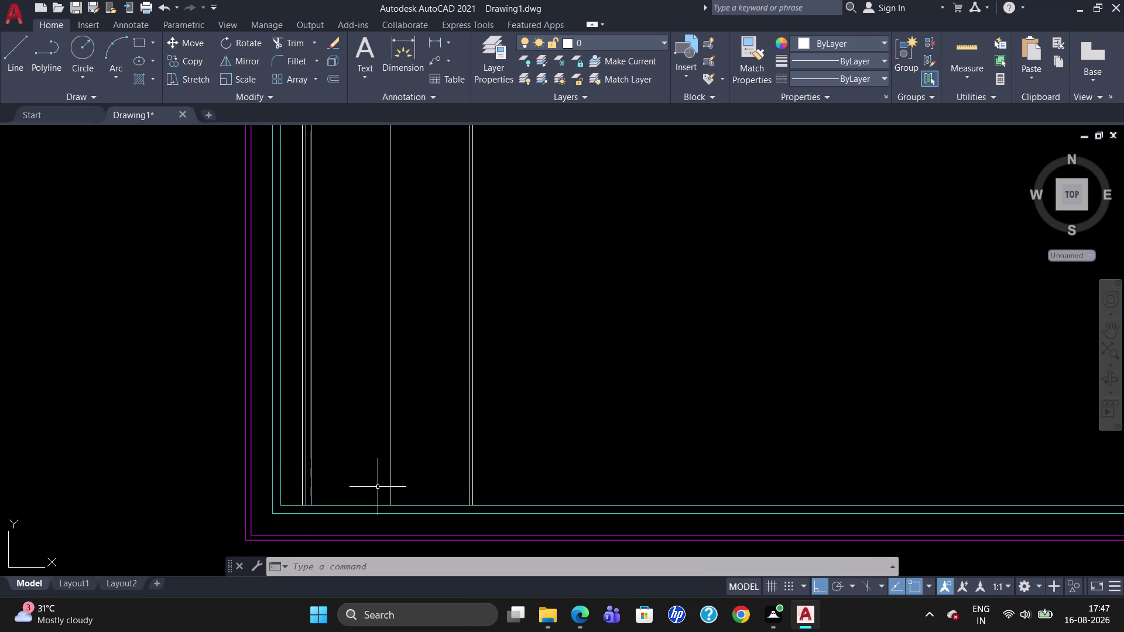
Draw a shallow chevron from the strip's left bottom, peaking at the centre line, to the right bottom.
key(l)
key(Return)
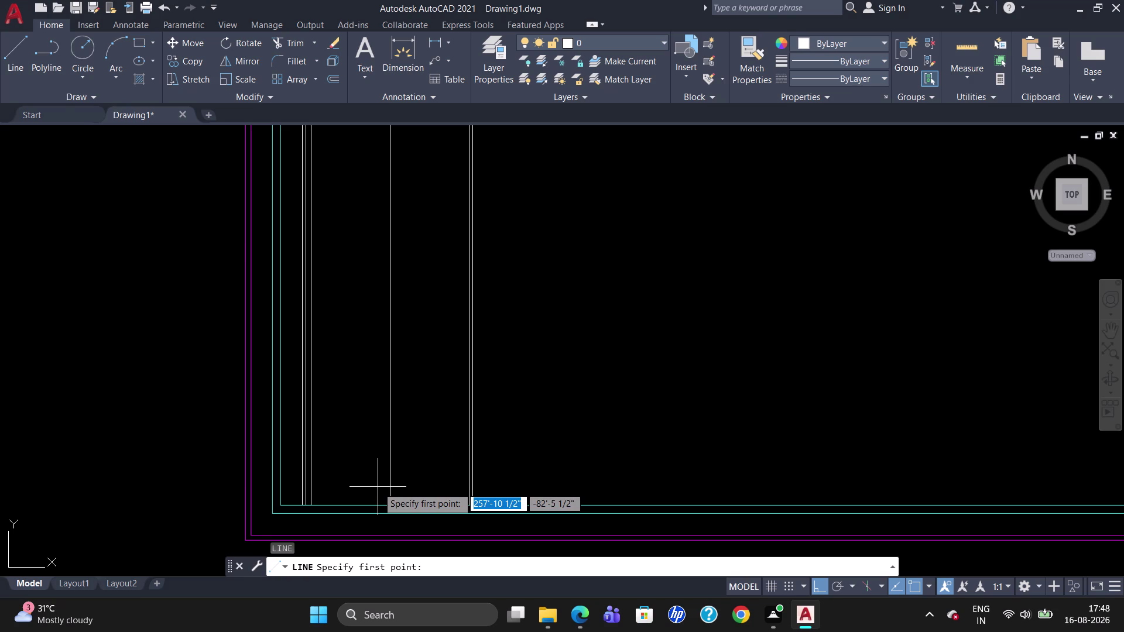
click(311, 505)
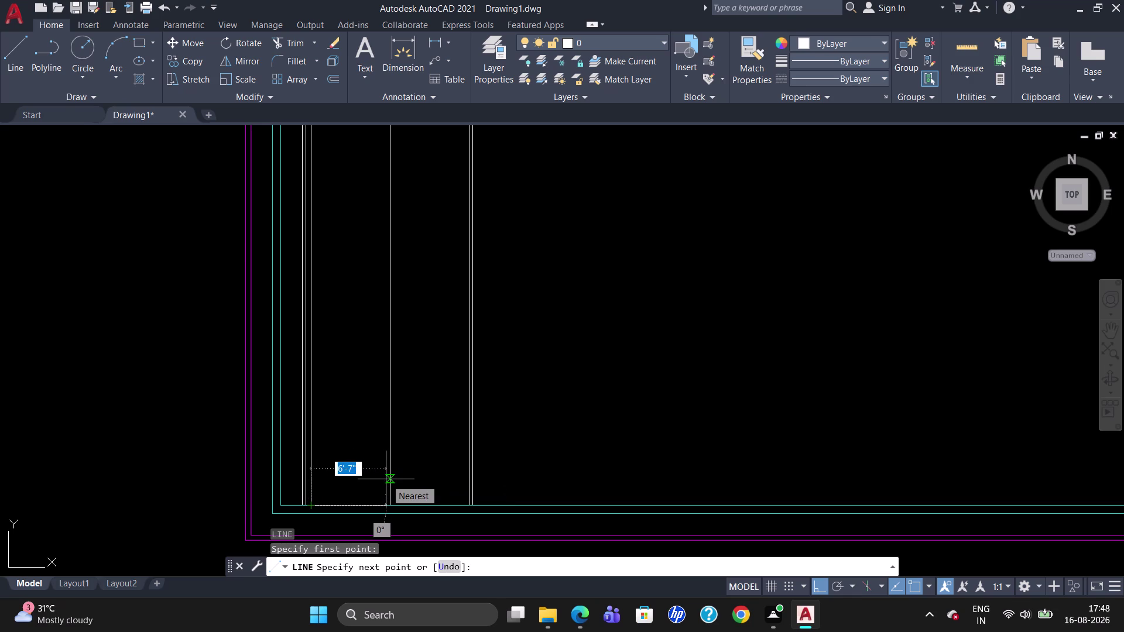
click(386, 481)
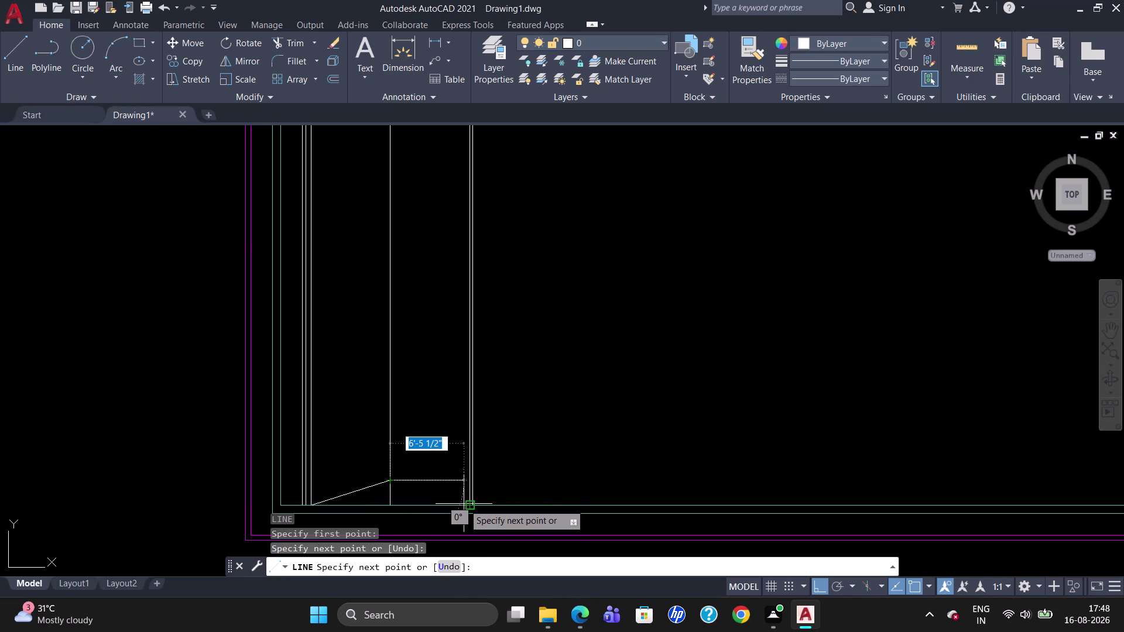
click(463, 504)
key(Escape)
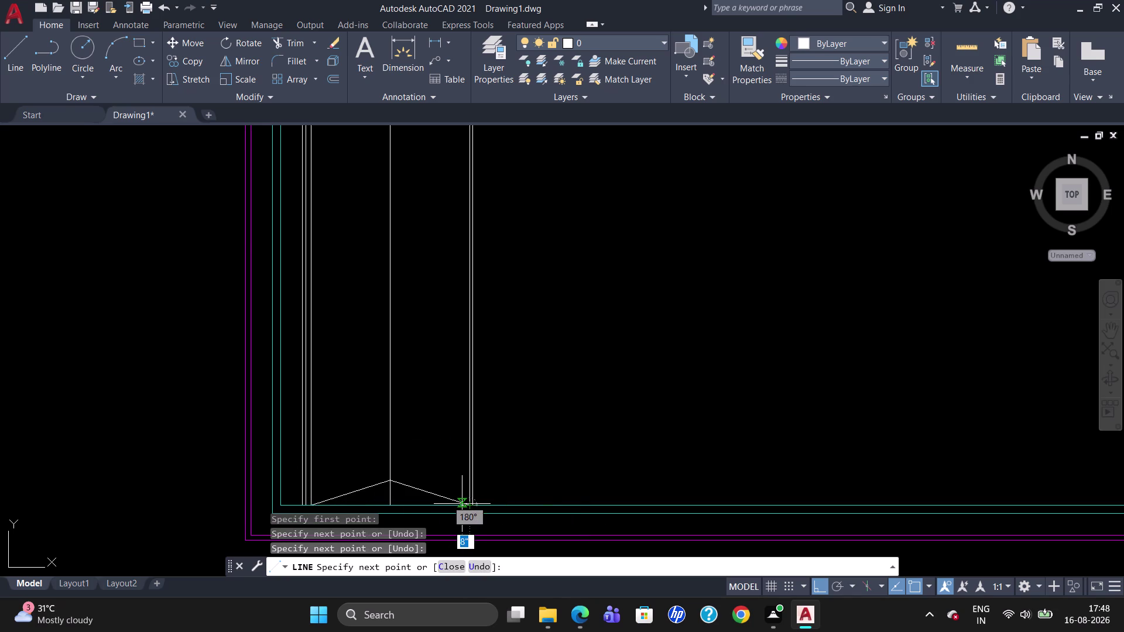
Select both chevron lines and group them together.
click(367, 490)
click(409, 485)
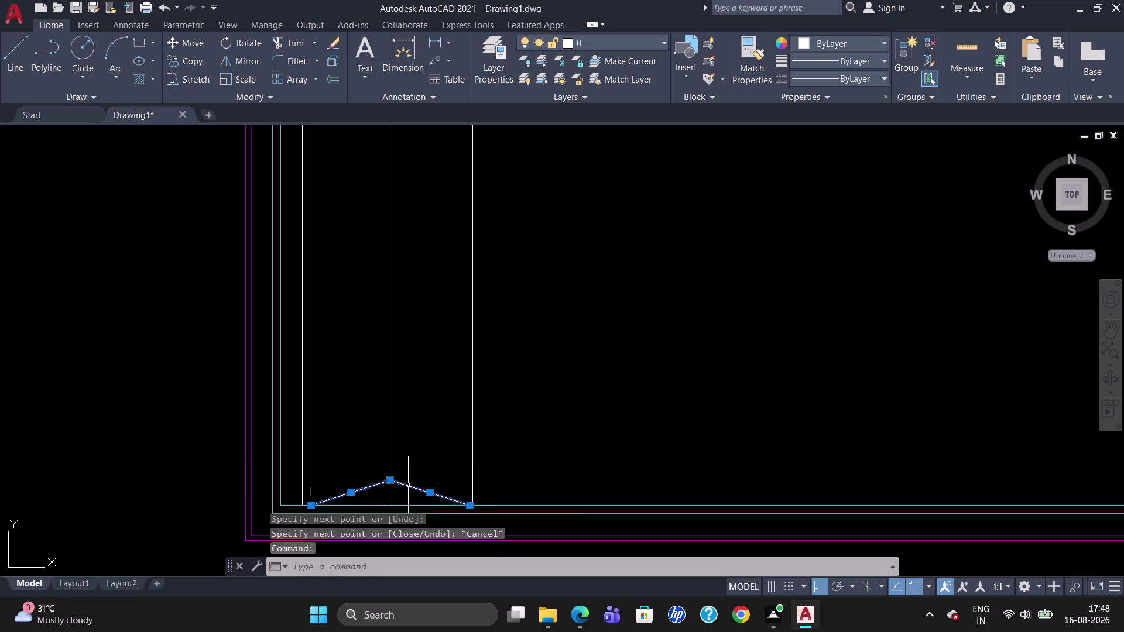
click(910, 70)
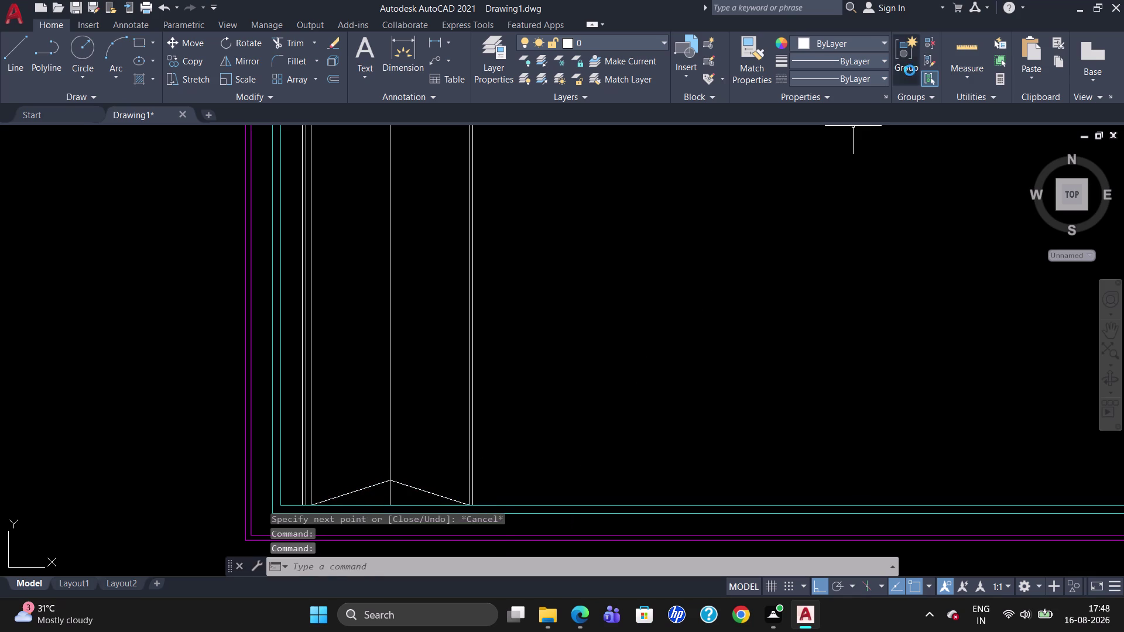
click(360, 488)
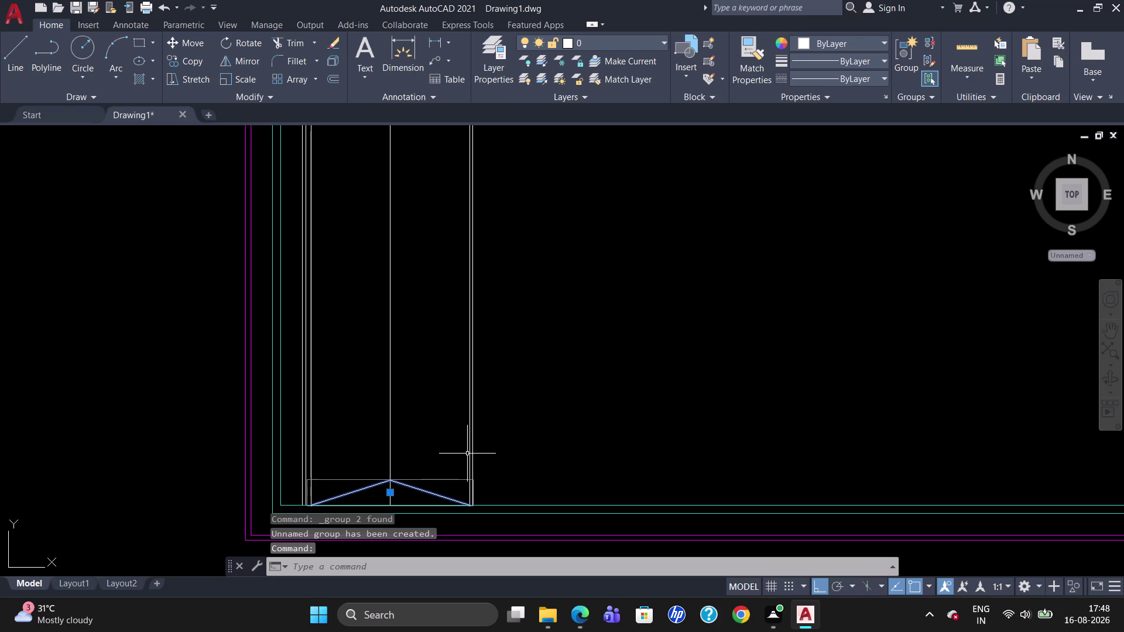
text(CO)
key(Return)
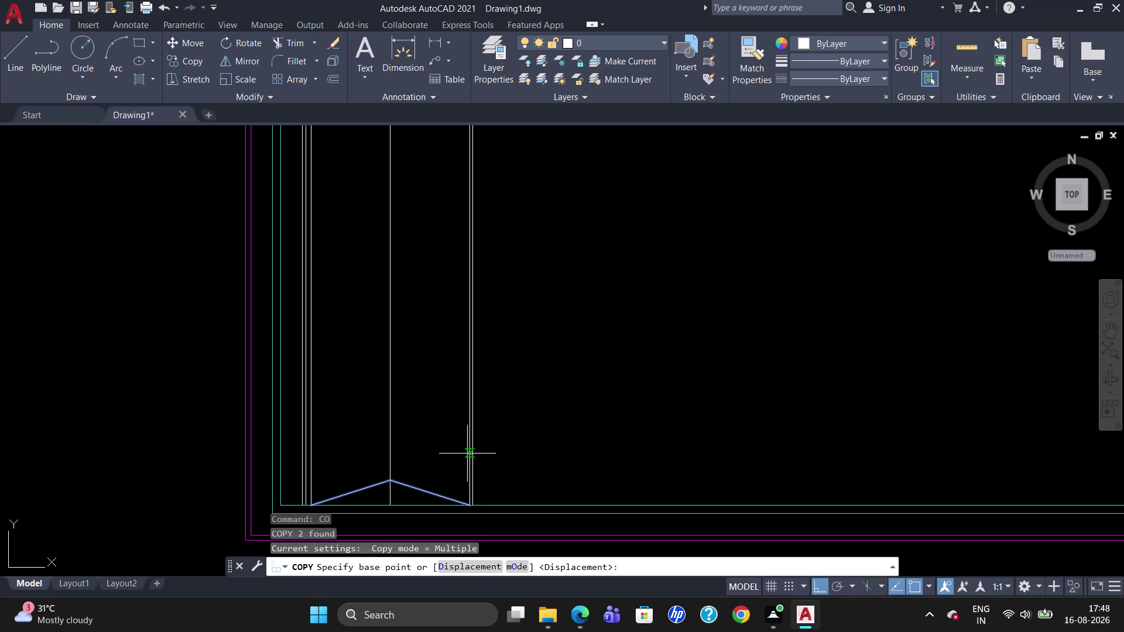
scroll(down, 3)
scroll(up, 3)
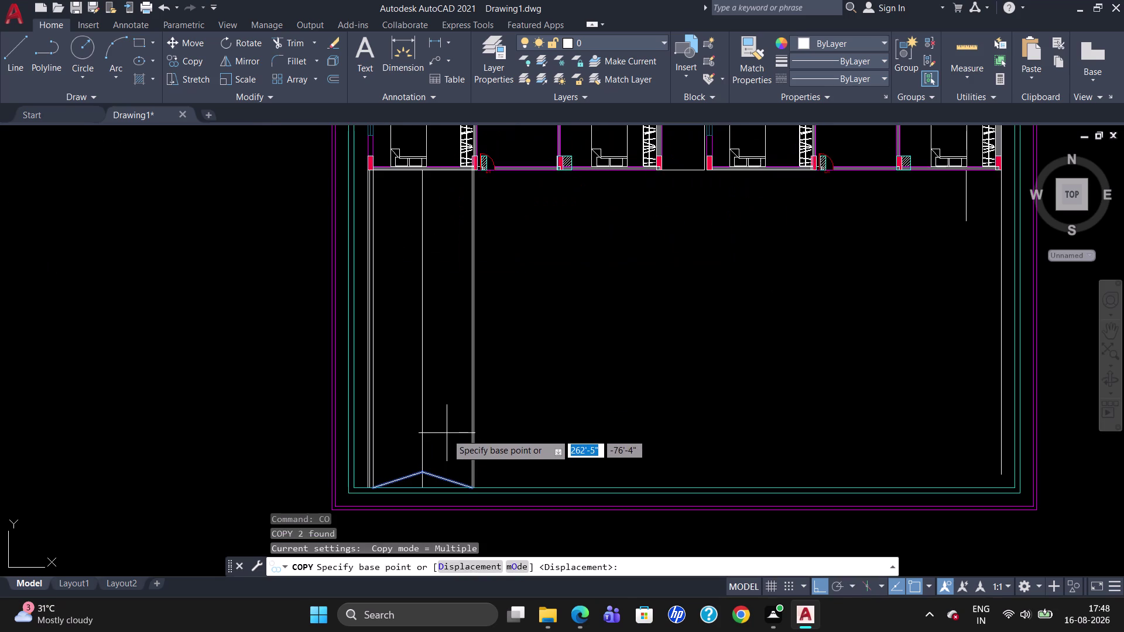
click(424, 472)
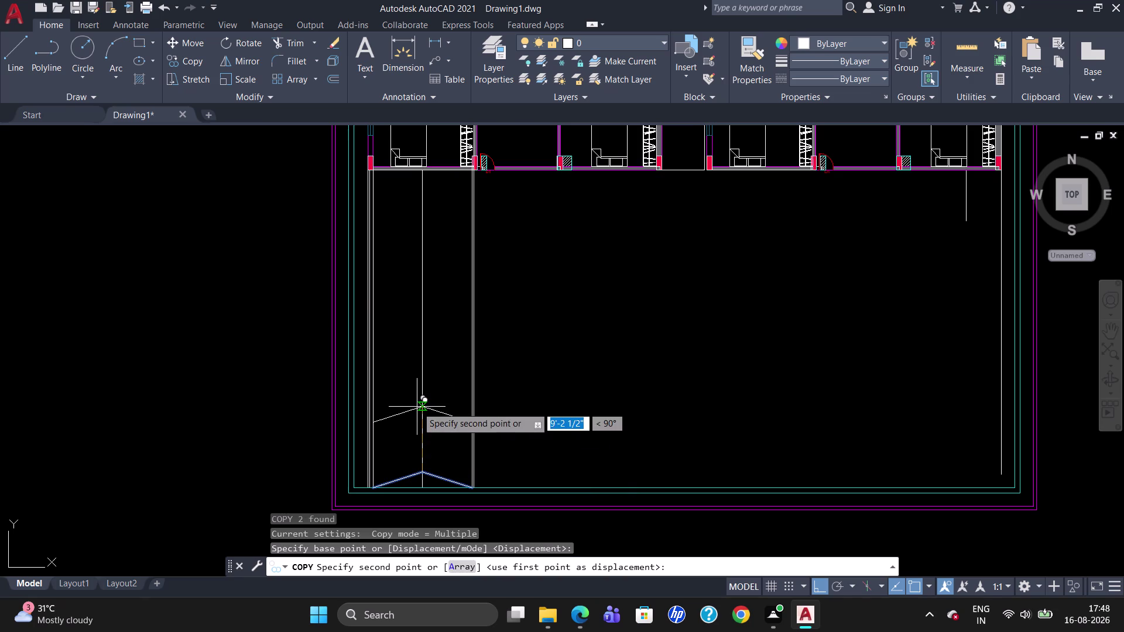
click(455, 572)
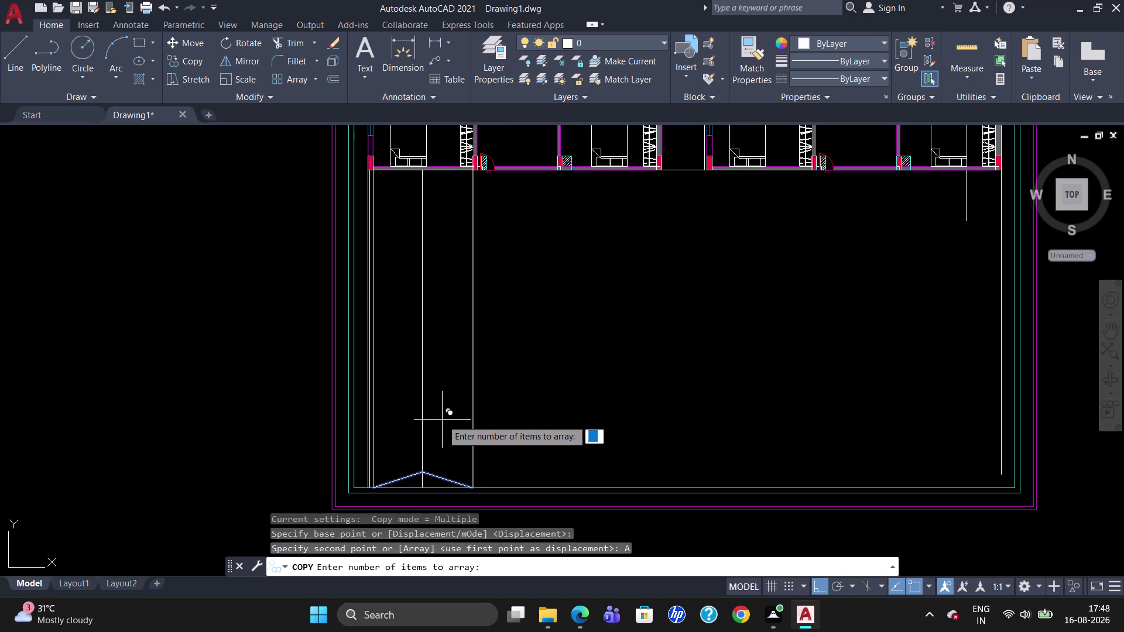
text(20)
key(Return)
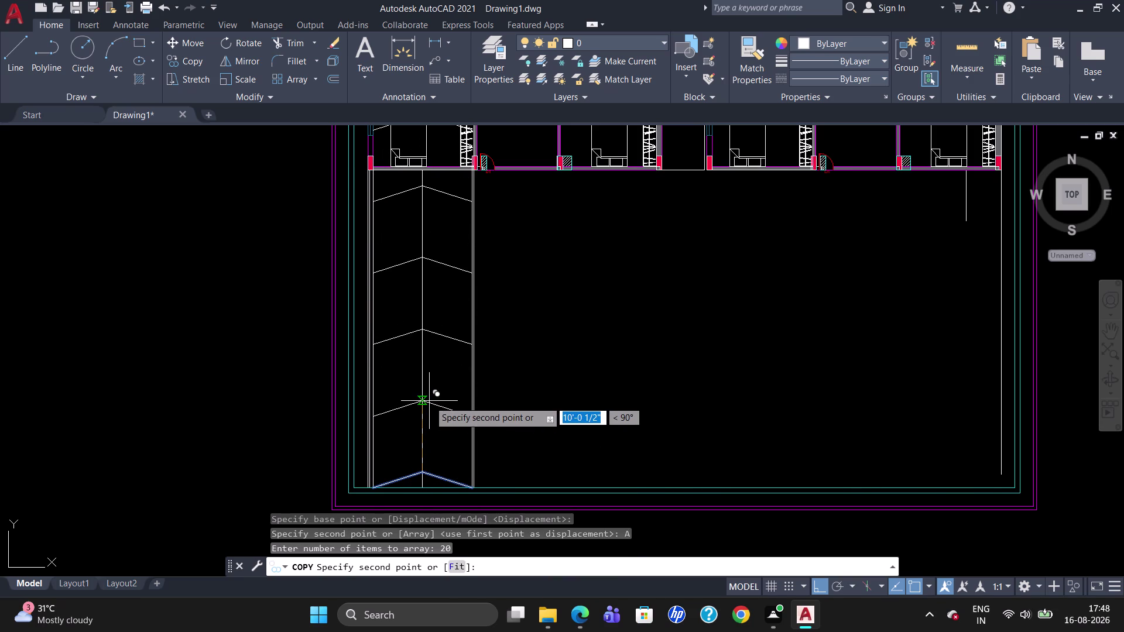
key(1)
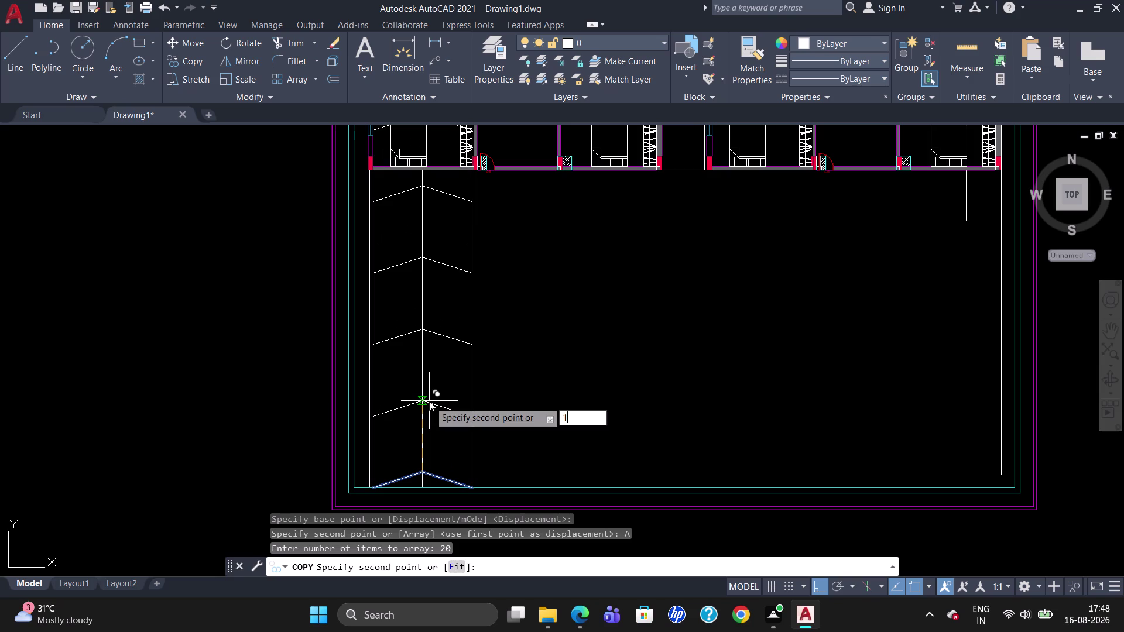
key(apostrophe)
key(shift+less)
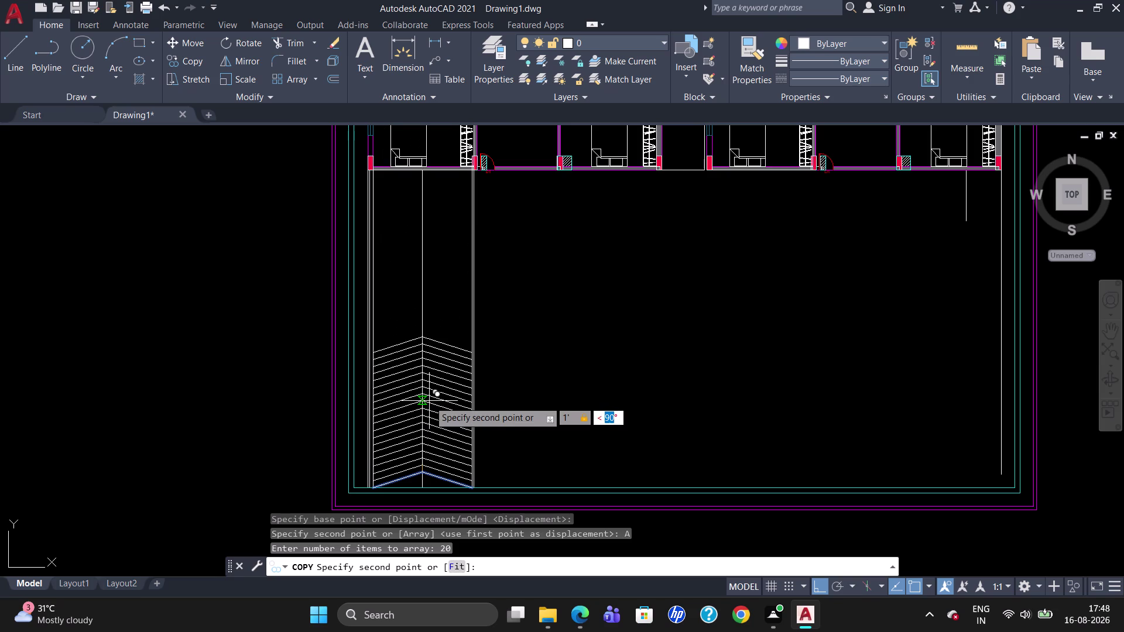
text(90)
key(Return)
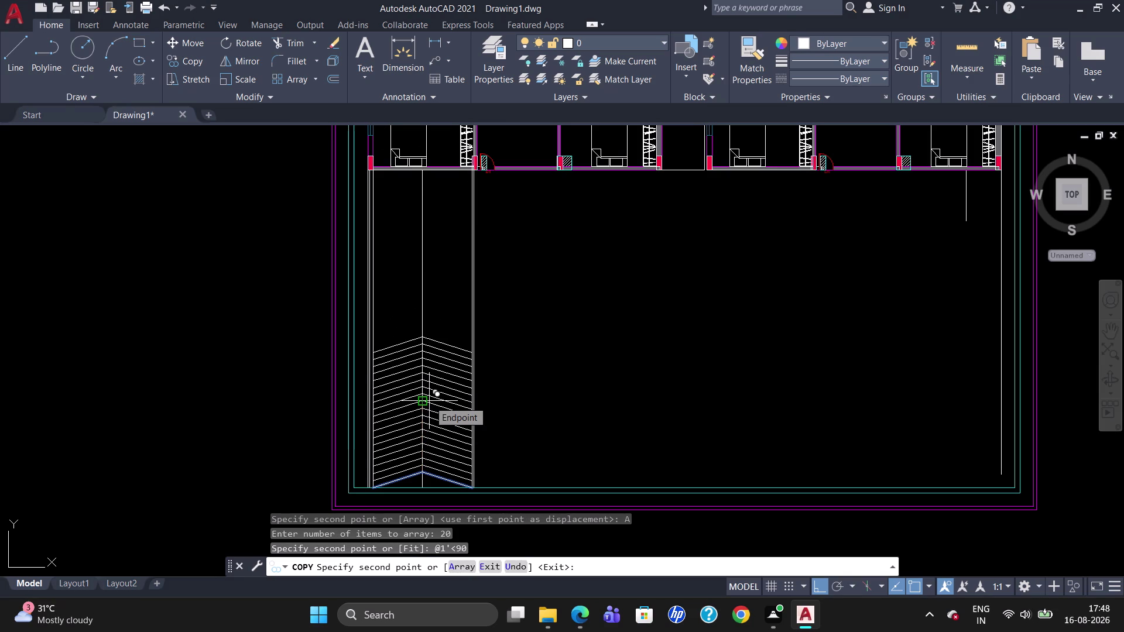
key(Escape)
scroll(up, 3)
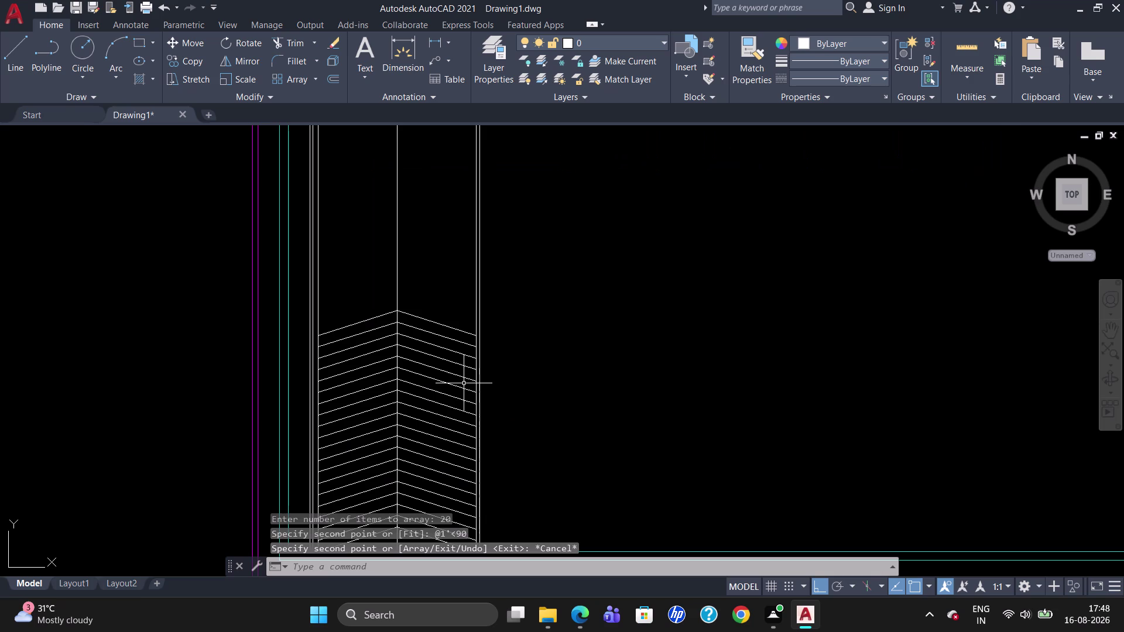
scroll(down, 3)
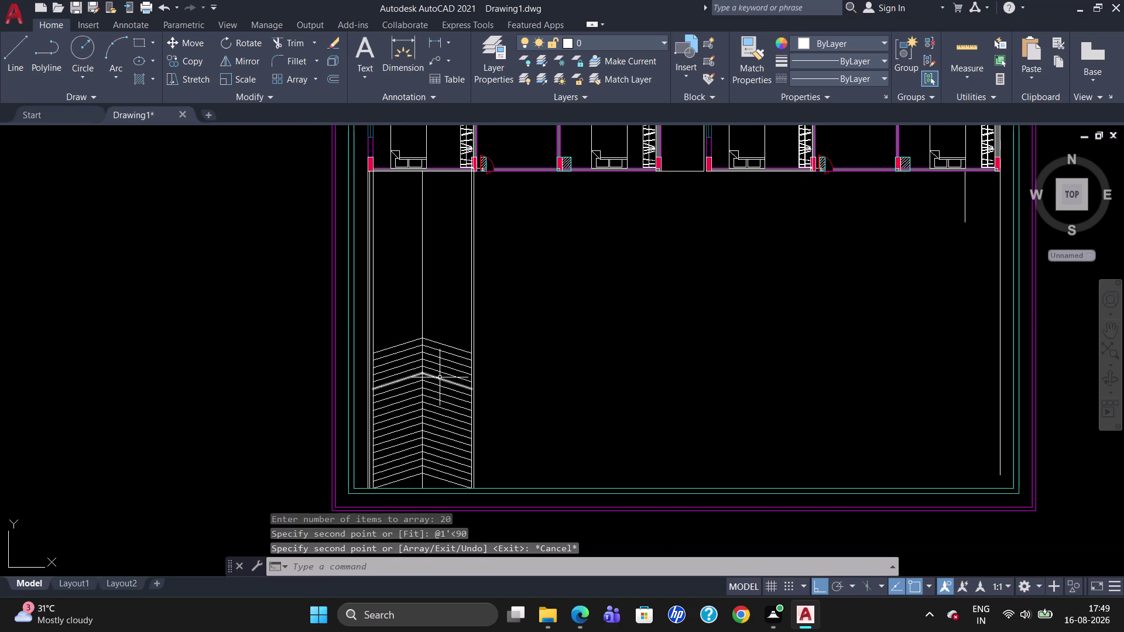
key(u)
key(Return)
key(u)
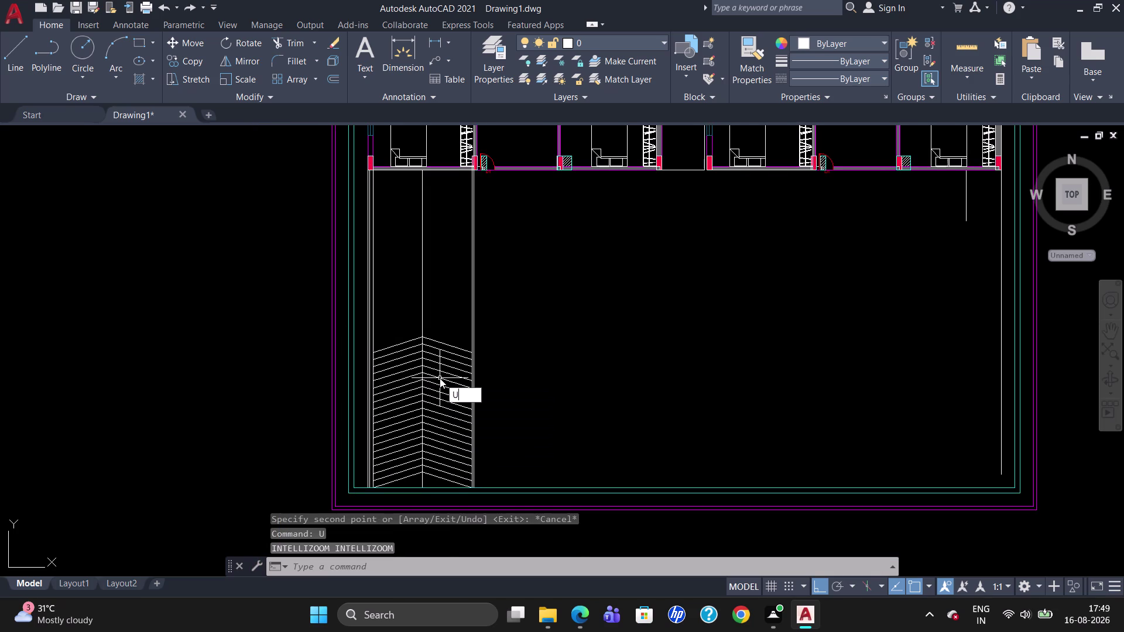
key(Return)
click(381, 482)
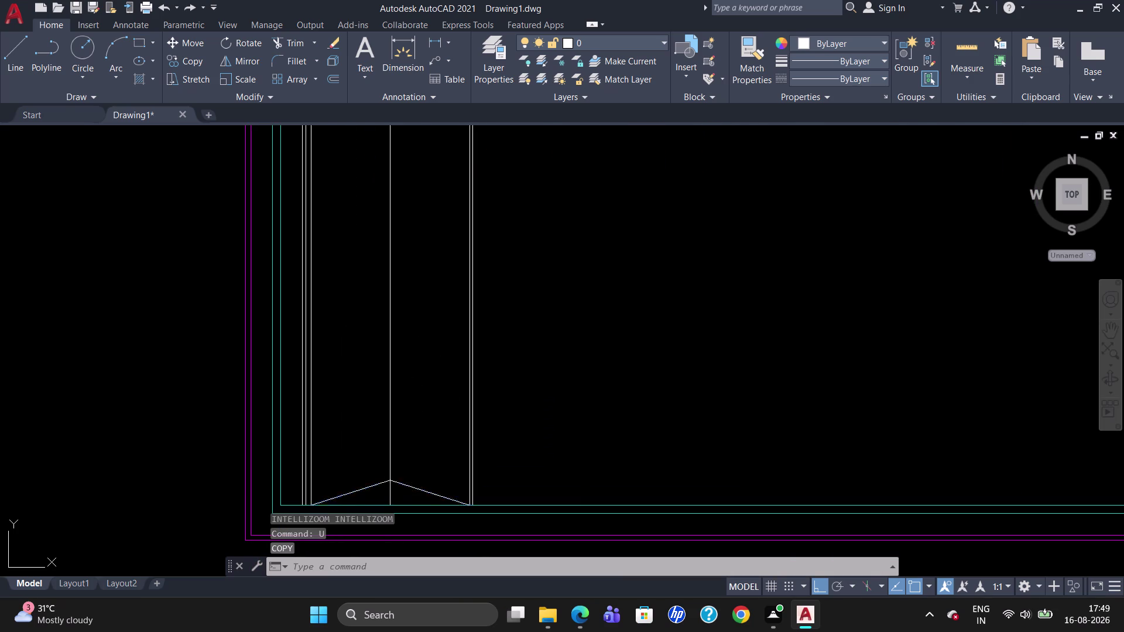
text(CO)
key(Return)
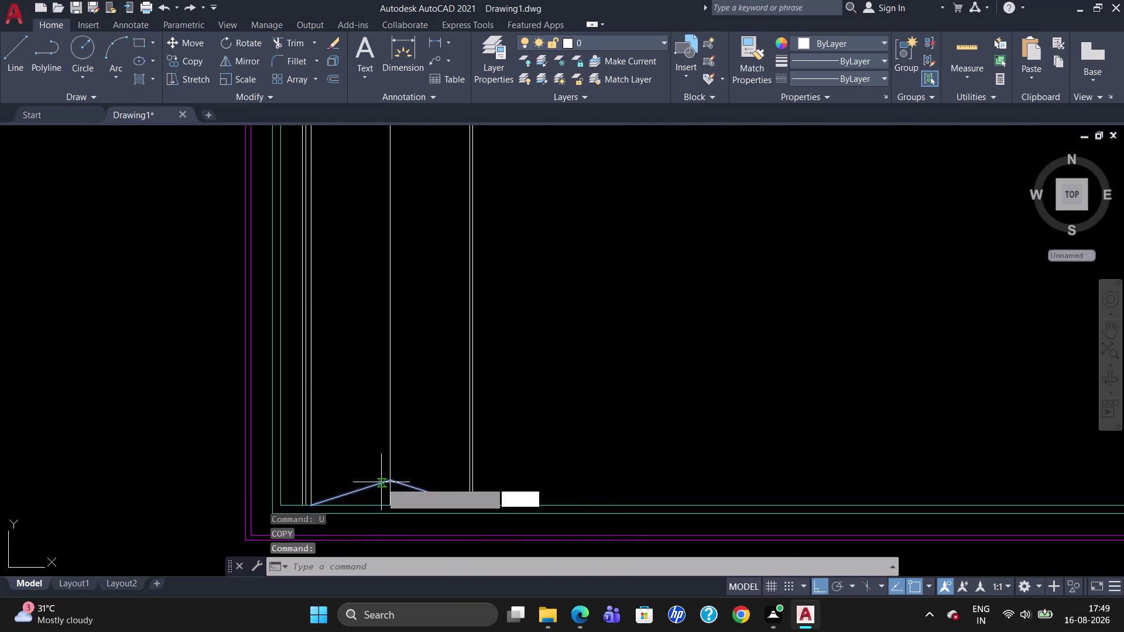
click(394, 480)
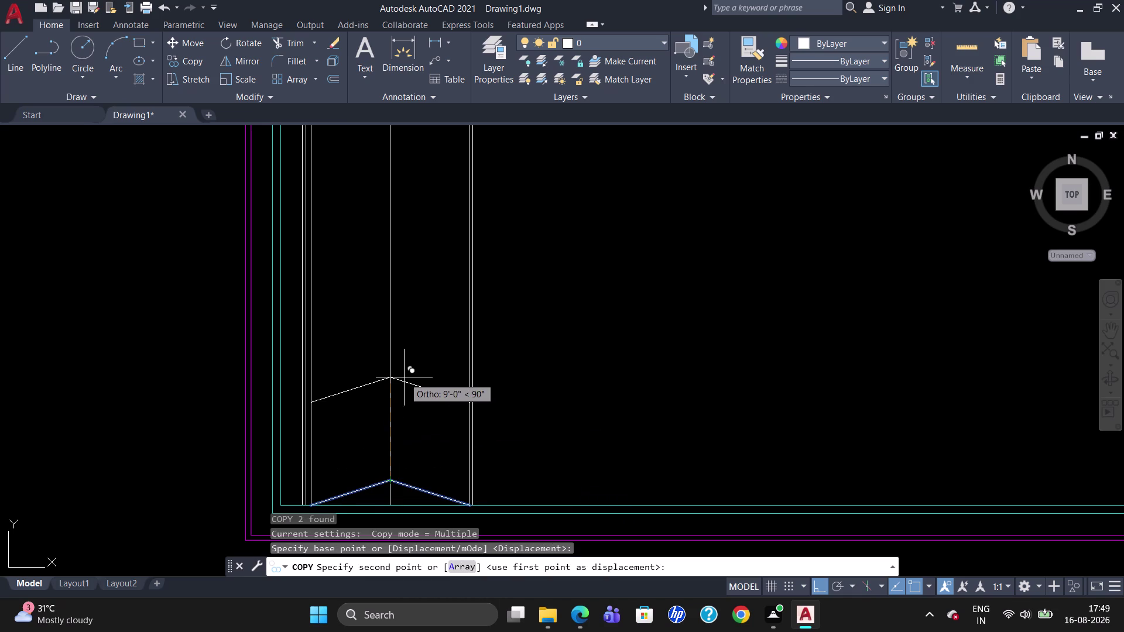
text(30)
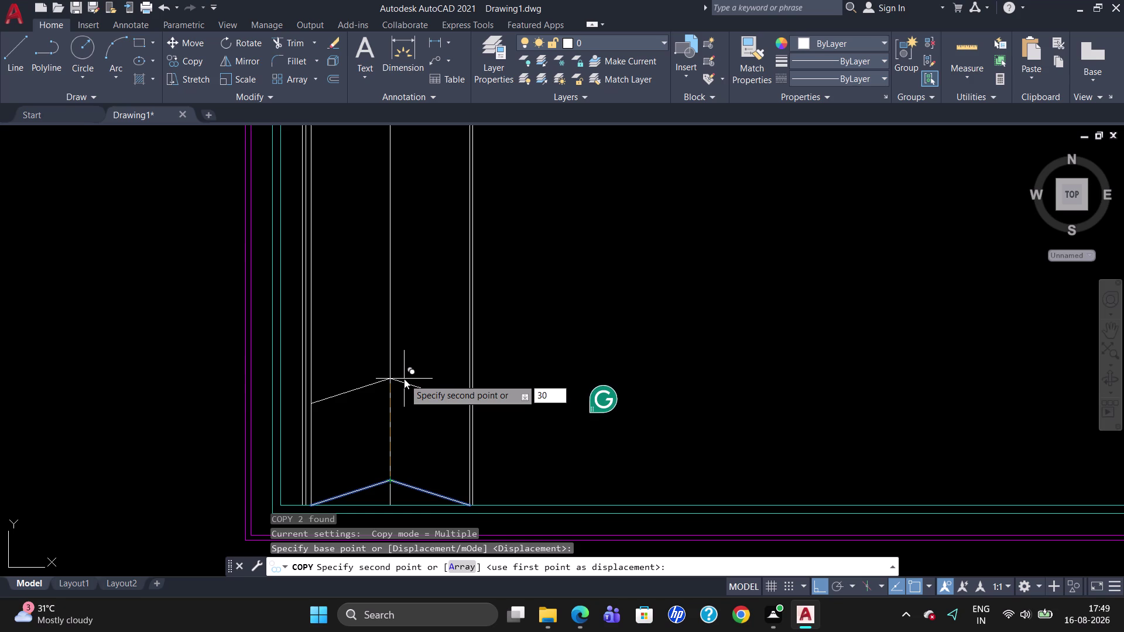
key(Return)
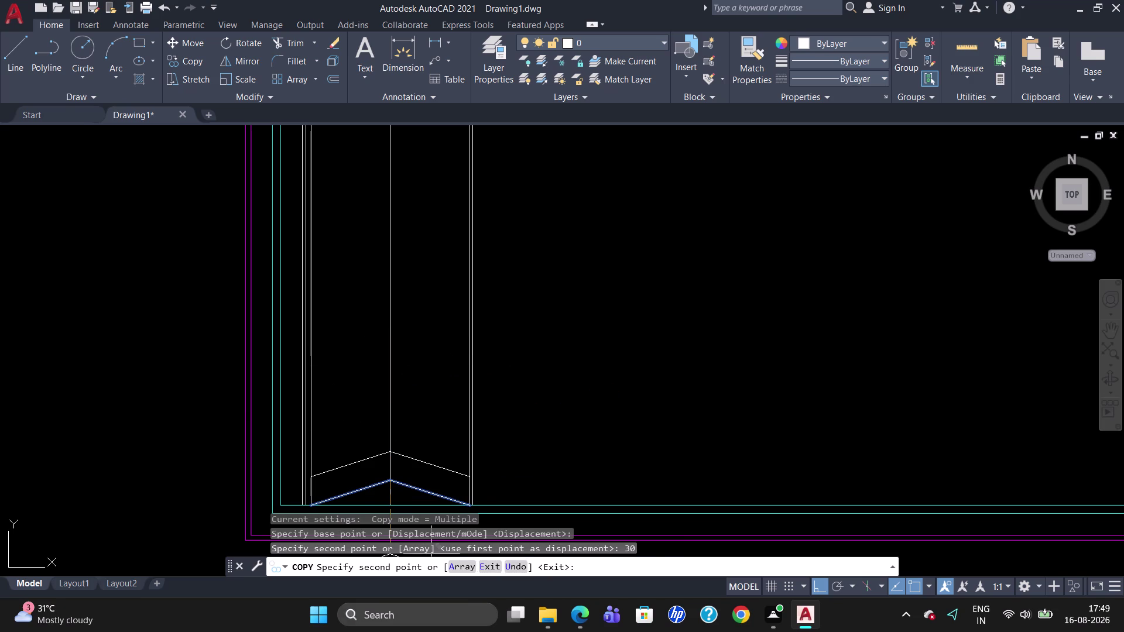
click(456, 572)
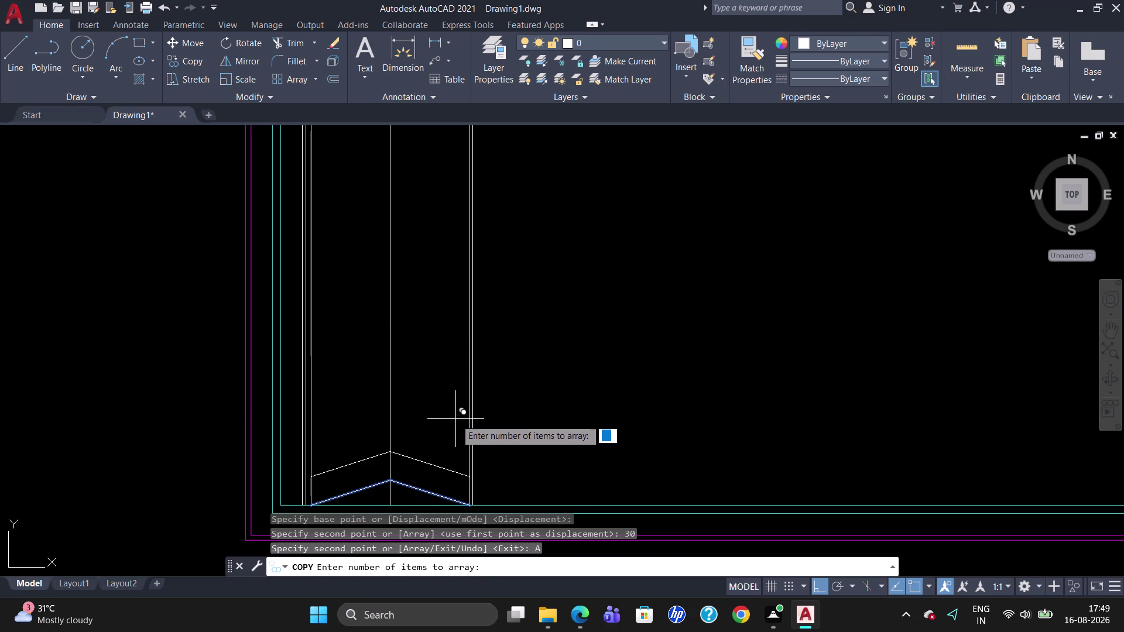
key(2)
key(Escape)
key(Escape)
click(412, 454)
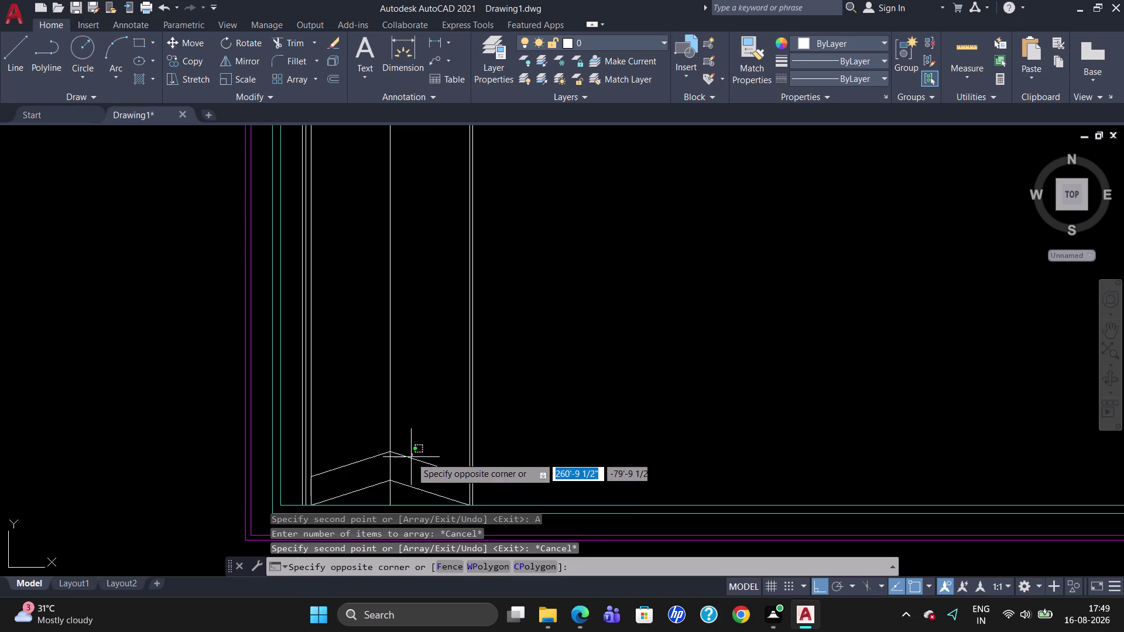
click(409, 459)
key(Delete)
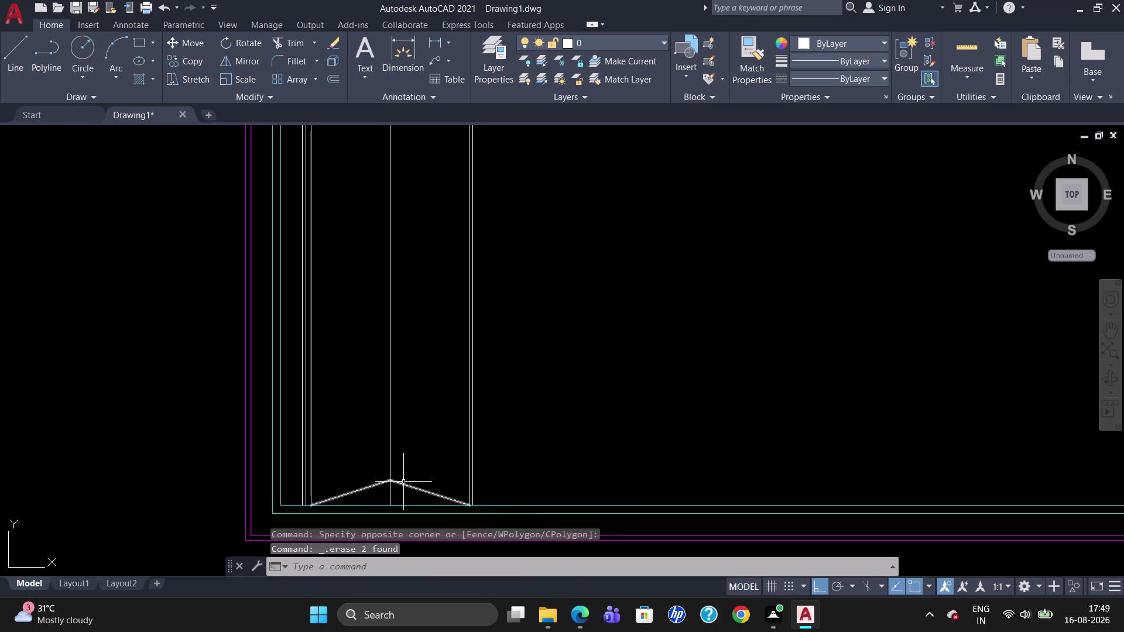
click(404, 481)
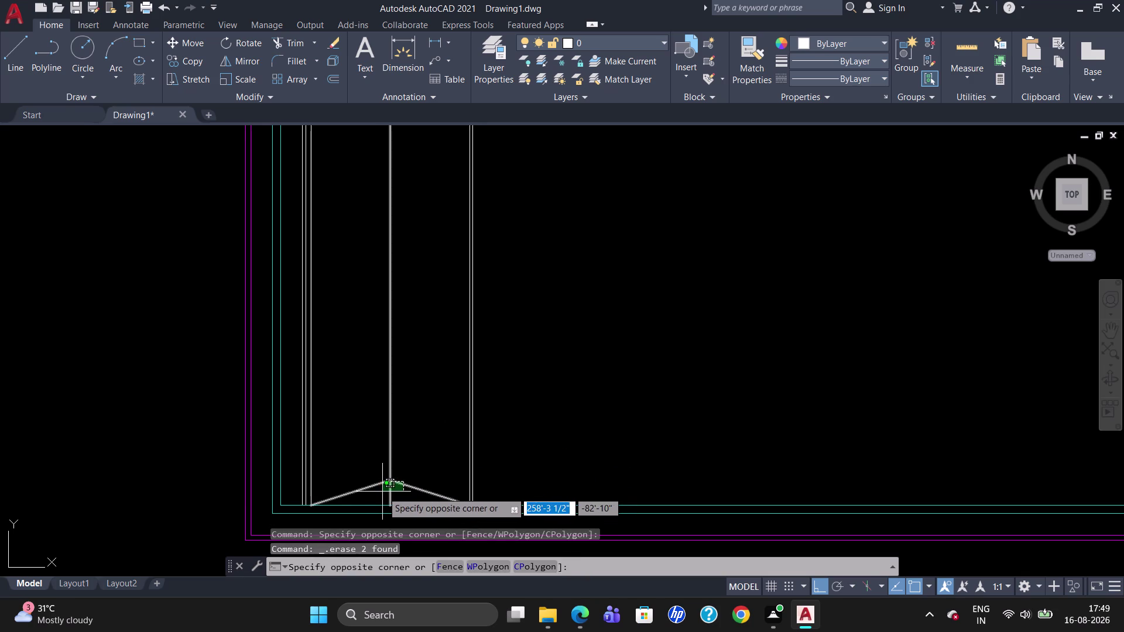
key(Escape)
click(382, 483)
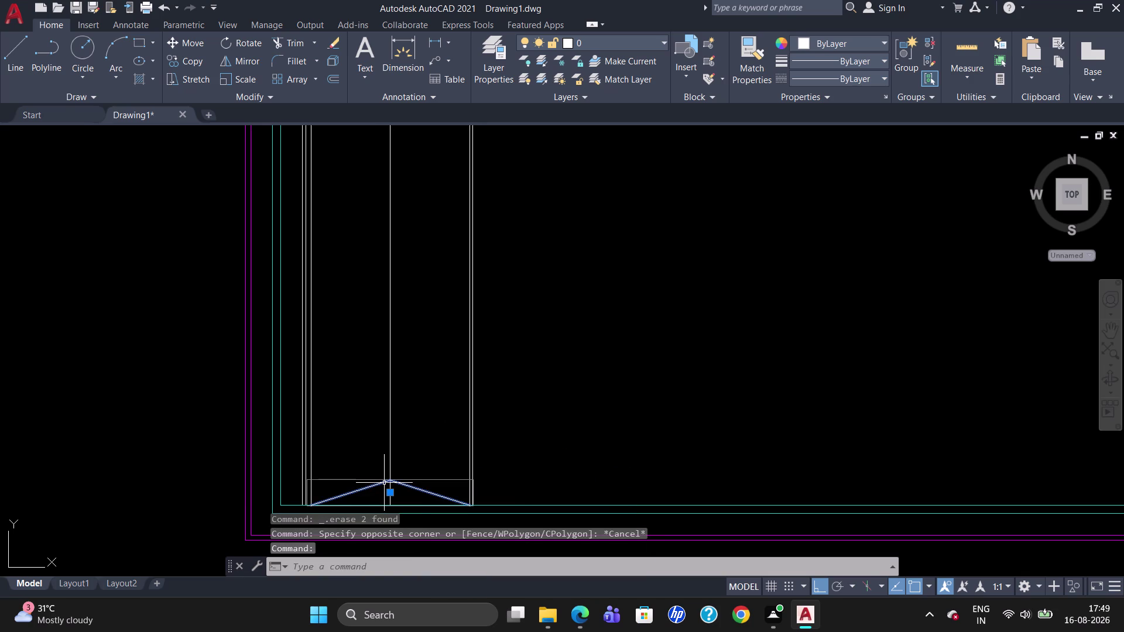
key(c)
key(o)
key(Return)
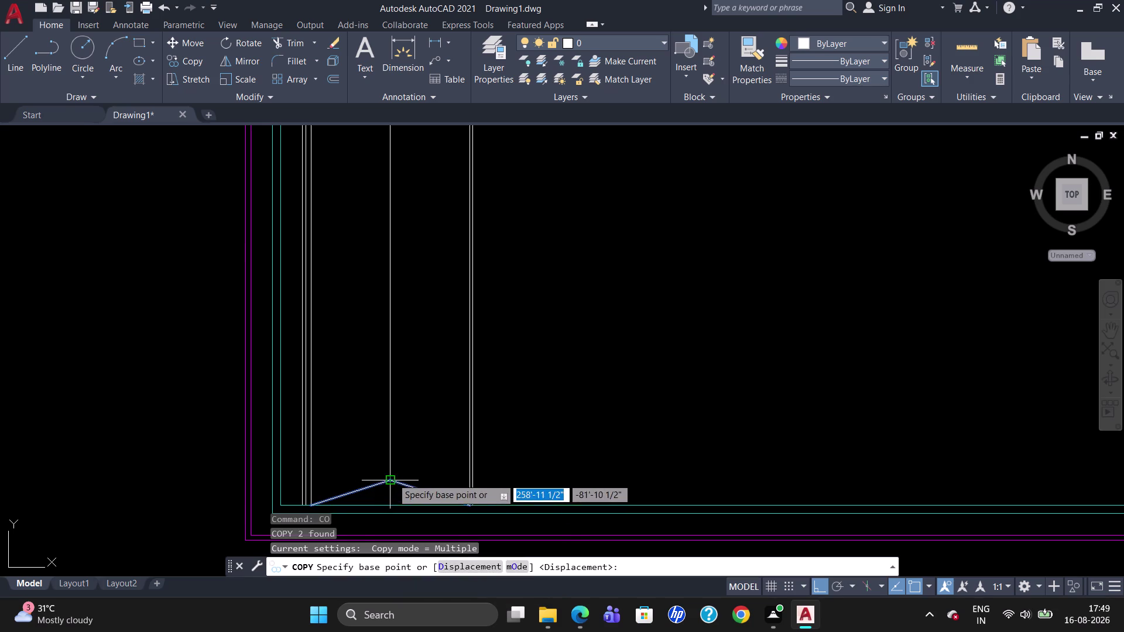
click(392, 479)
click(453, 567)
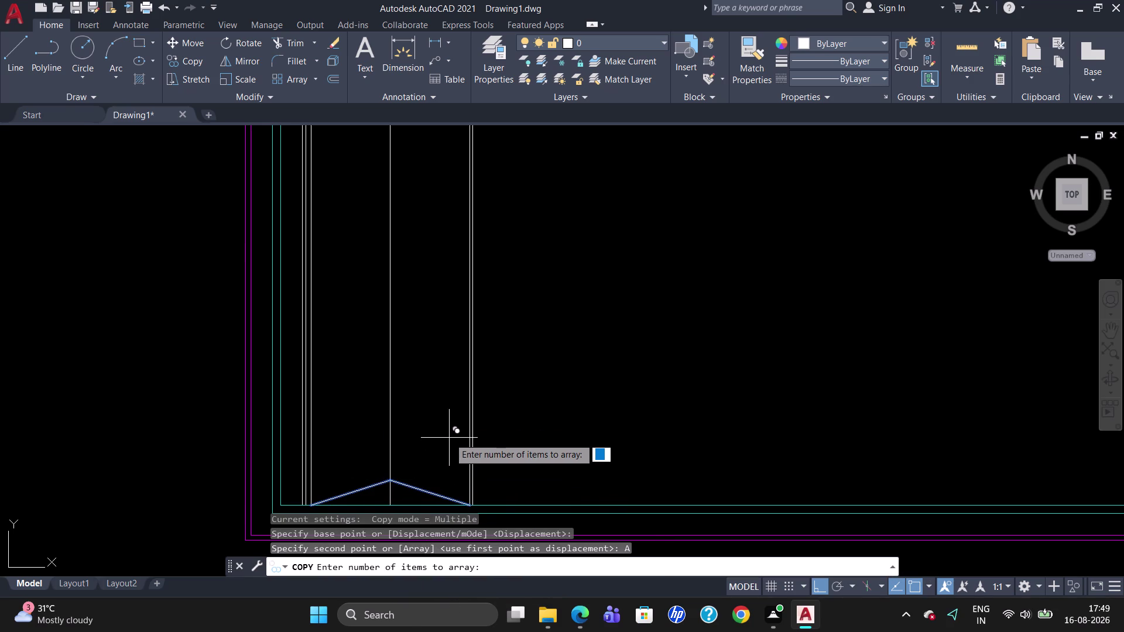
key(3)
key(0)
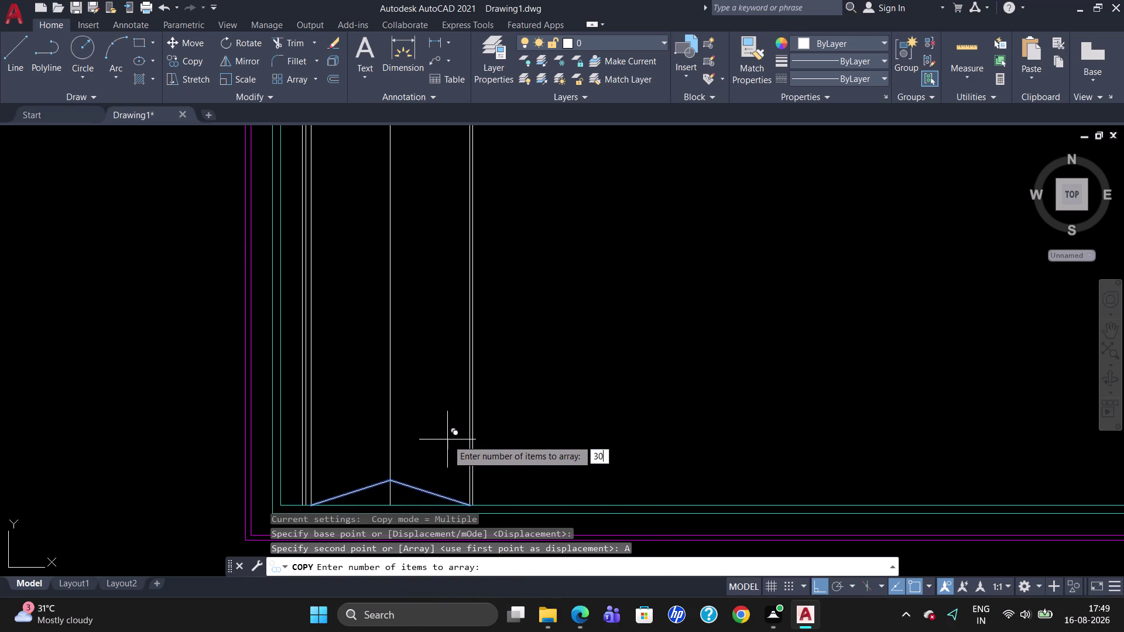
key(Return)
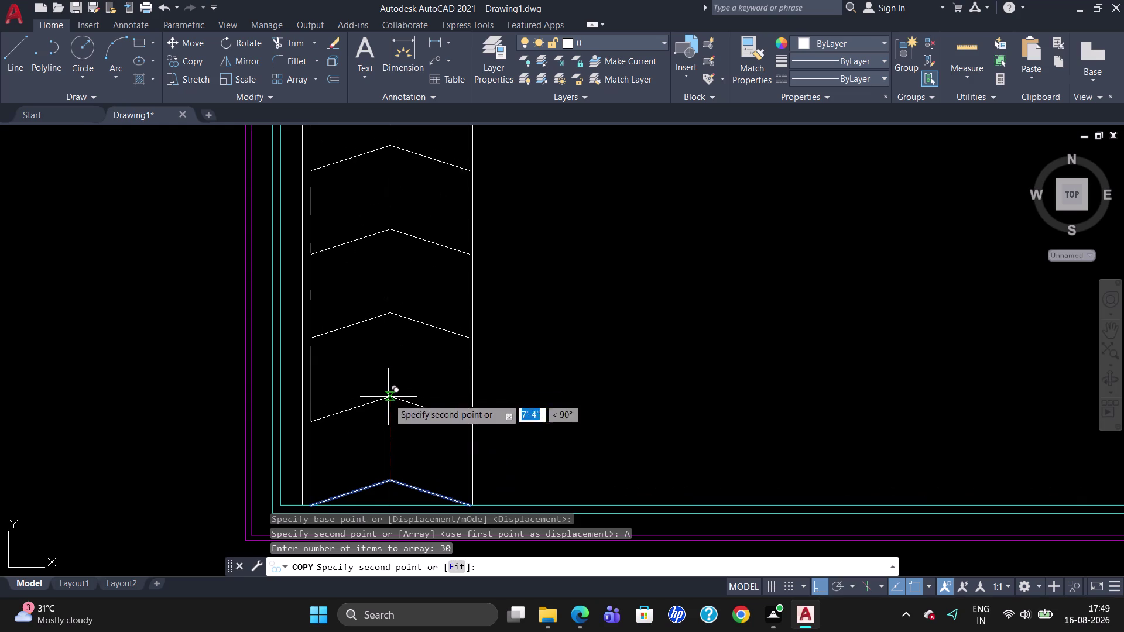
scroll(down, 3)
scroll(down, 3)
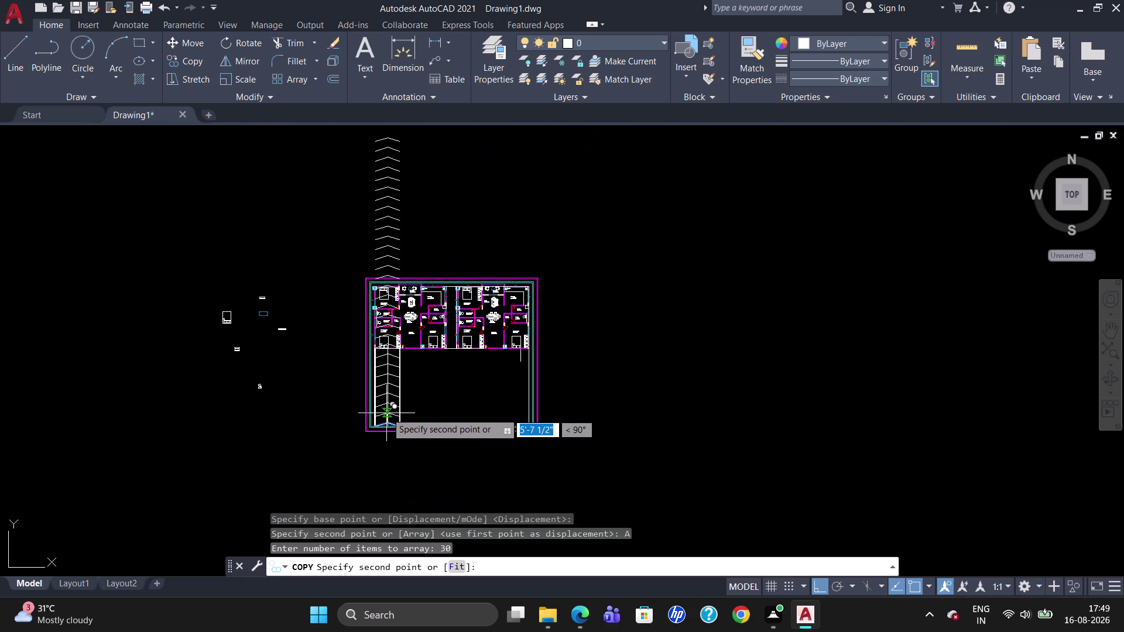
scroll(down, 3)
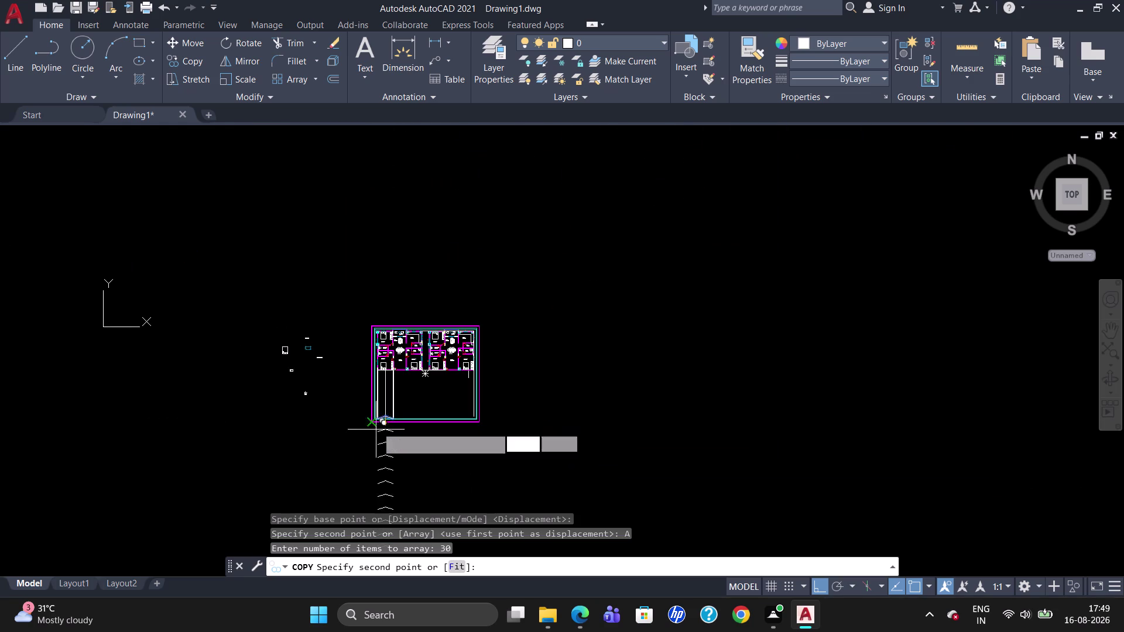
key(2)
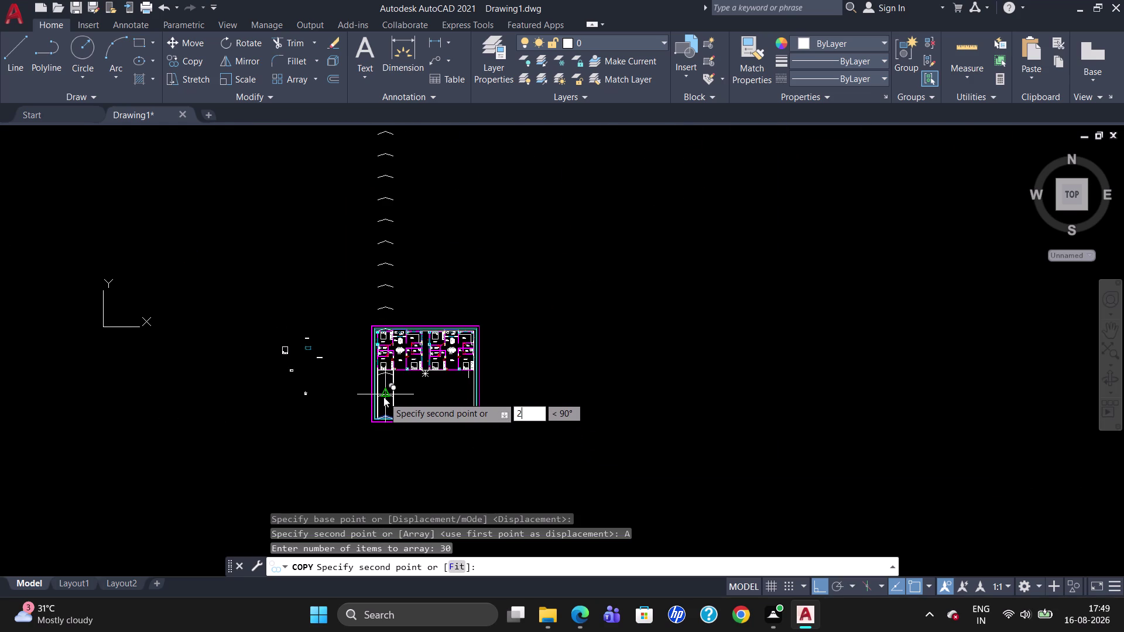
key(apostrophe)
key(shift+less)
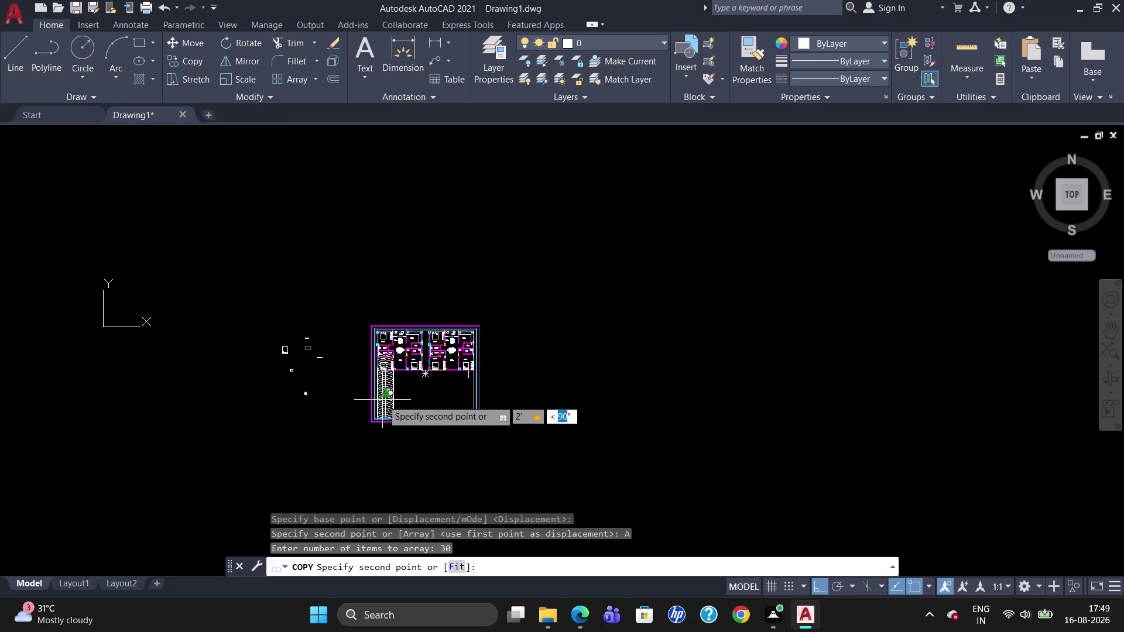
key(9)
key(0)
key(Return)
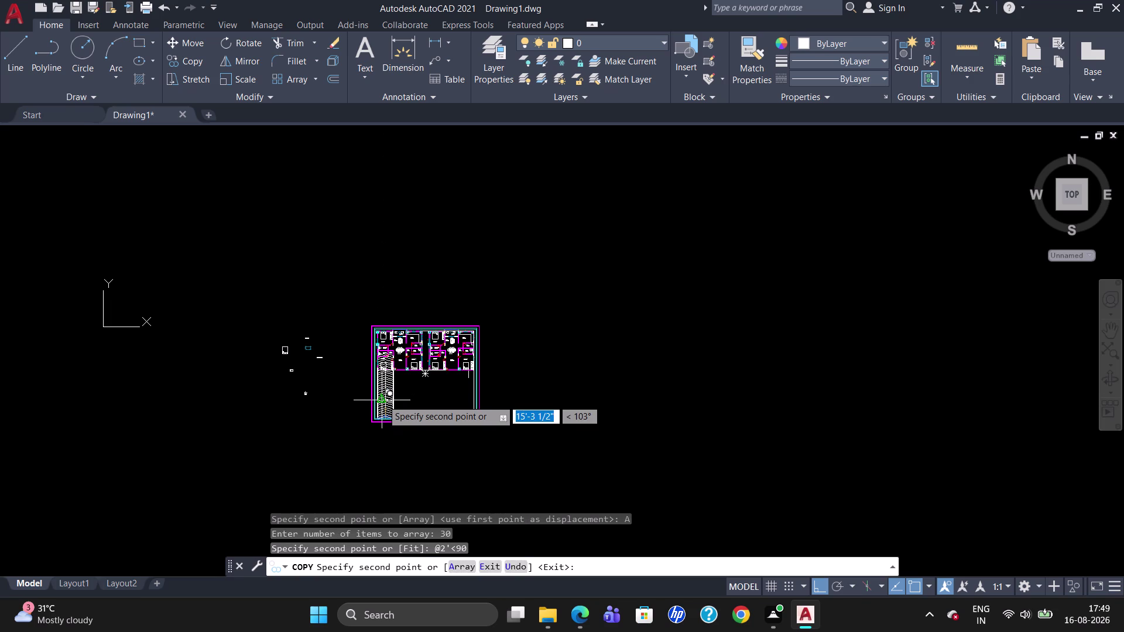
scroll(down, 3)
scroll(up, 3)
scroll(up, 3)
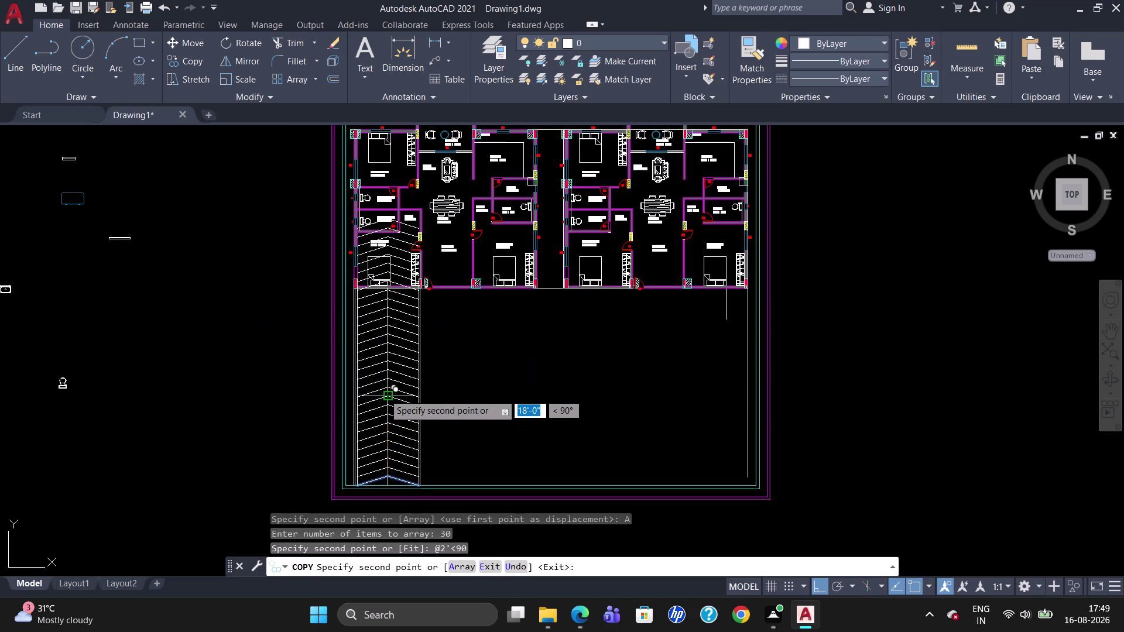
key(Escape)
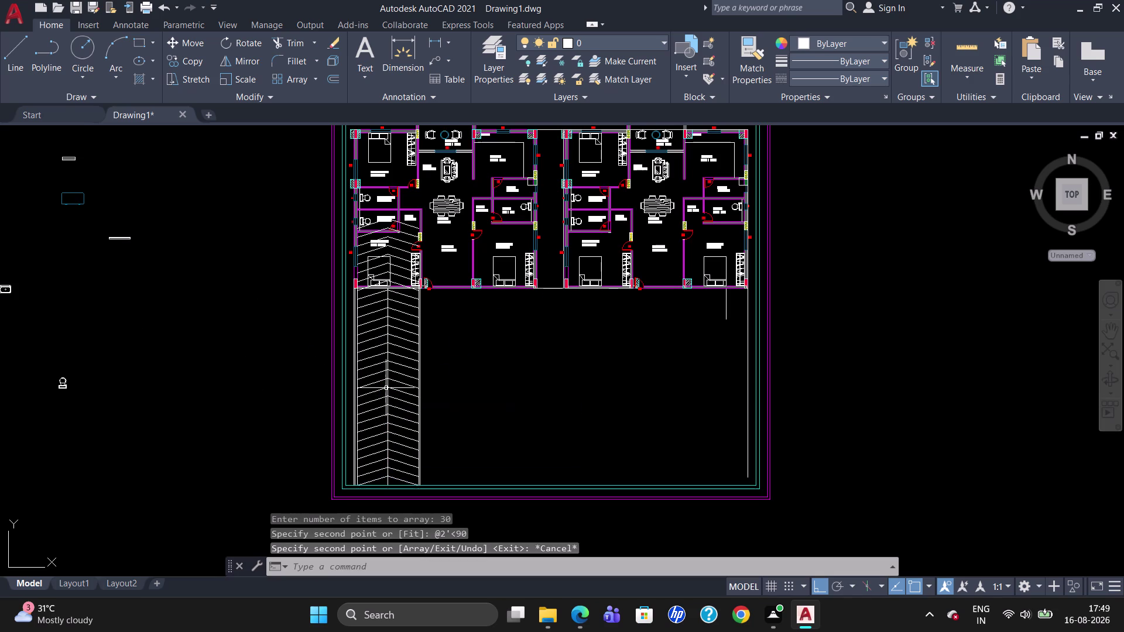
key(u)
key(Return)
key(u)
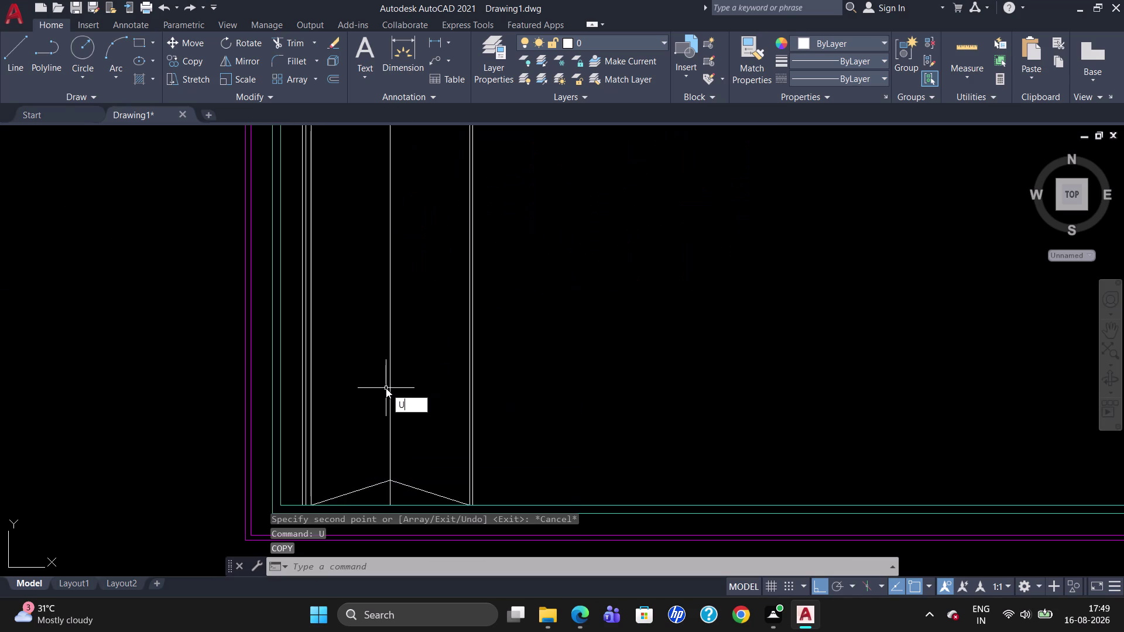
key(Escape)
scroll(down, 3)
Copy the bottom chevron from its tip as an array of 15 items.
scroll(up, 3)
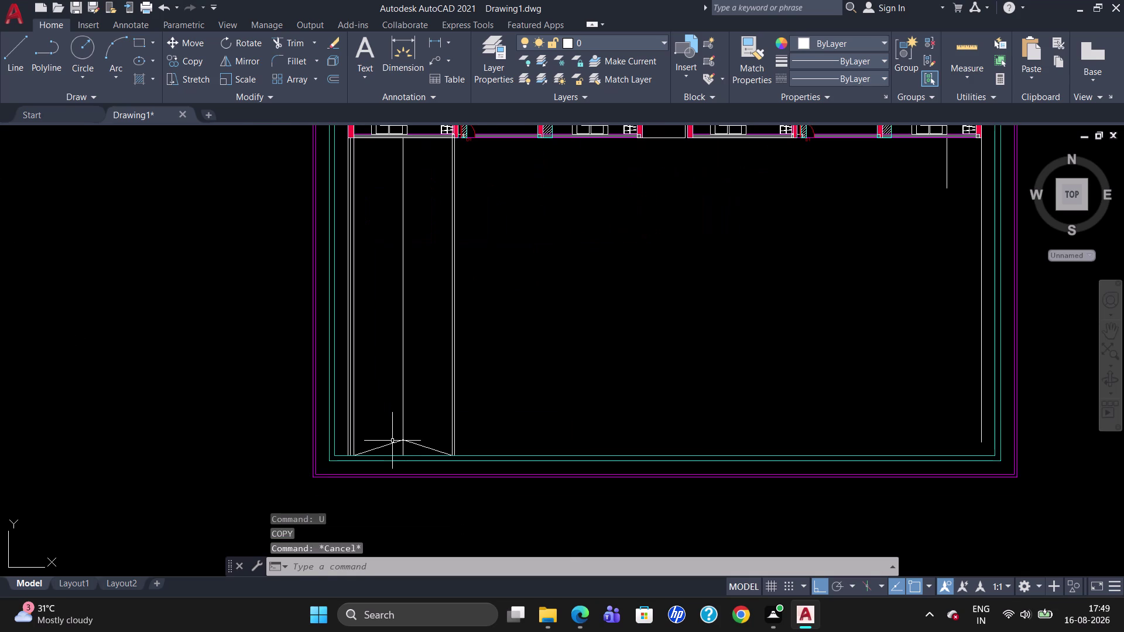
click(392, 442)
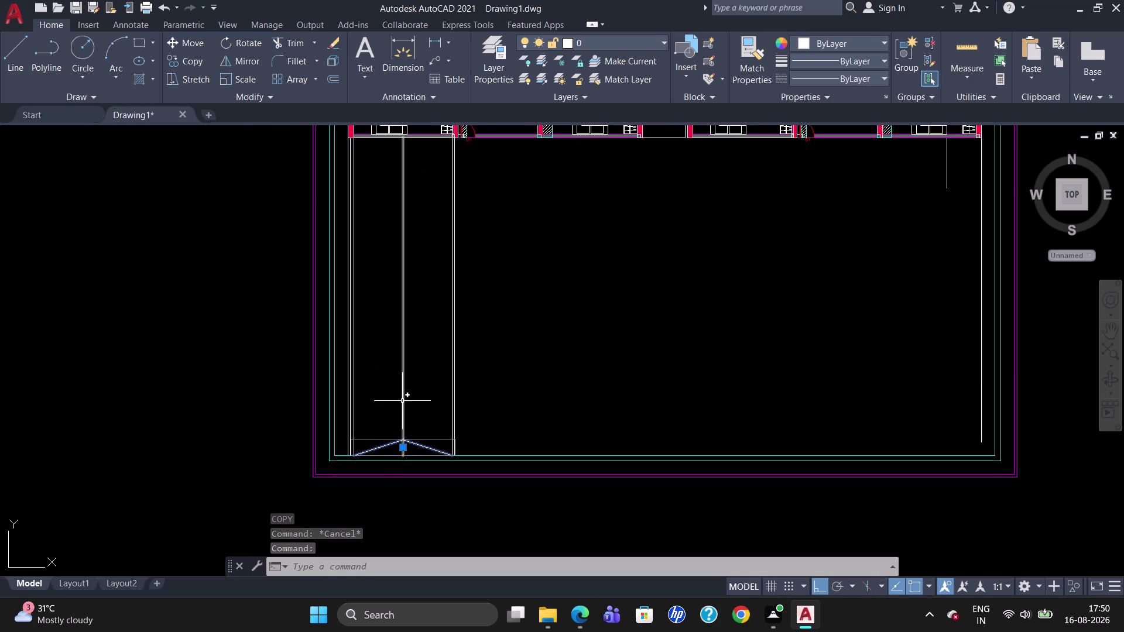
text(CO)
key(Return)
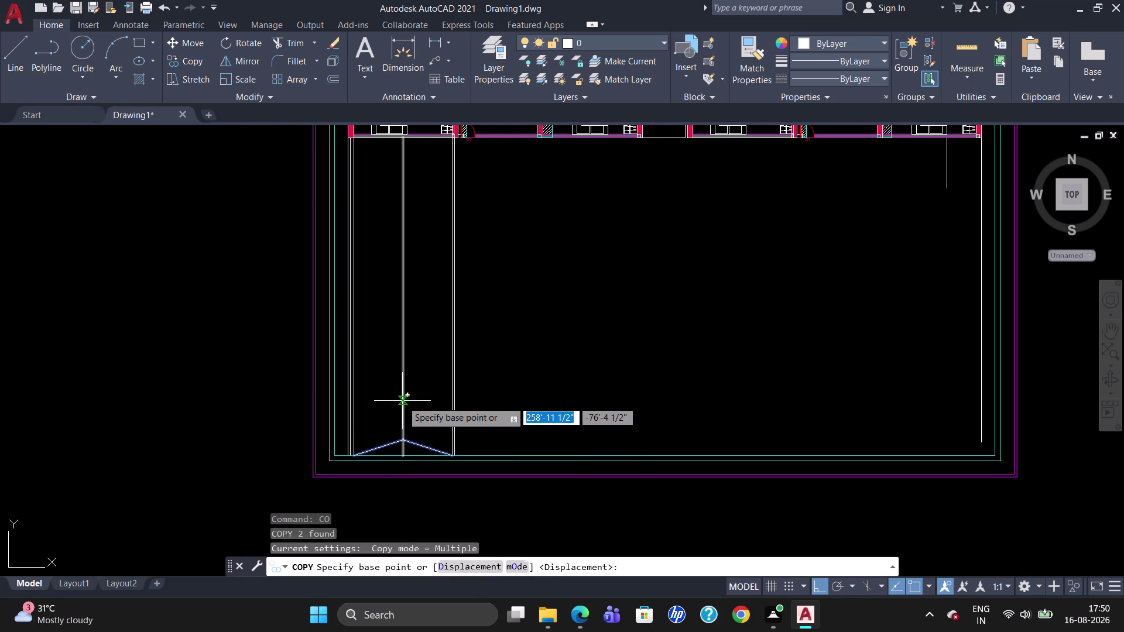
click(403, 438)
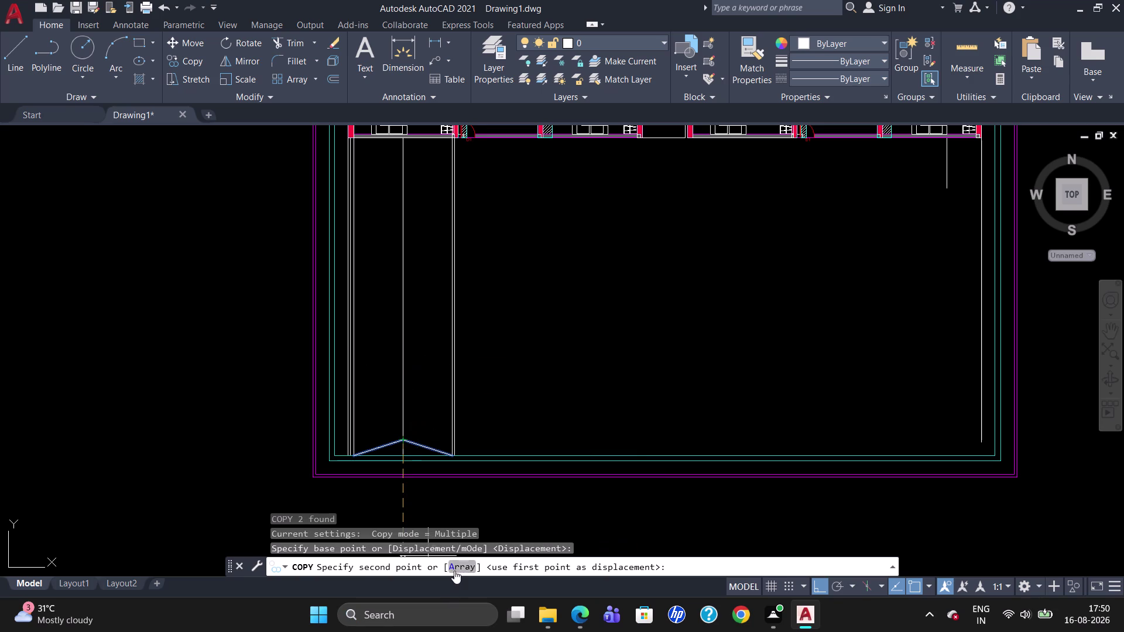
click(455, 570)
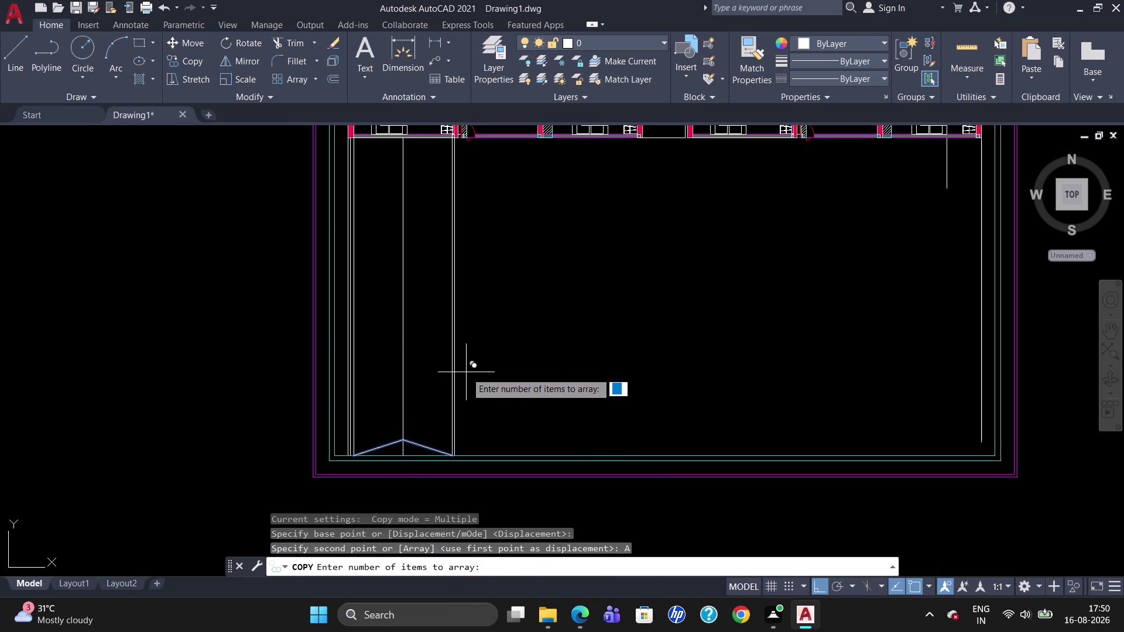
key(1)
key(5)
key(Return)
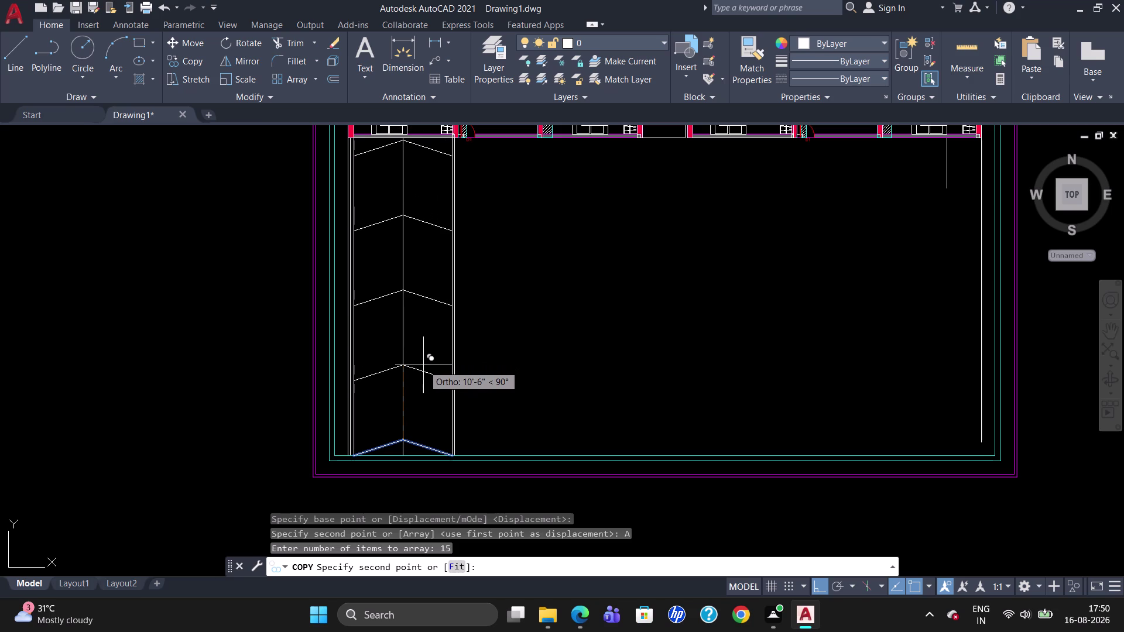
Space the 15 chevron copies 2' apart straight upward (@2'<90).
key(1)
key(BackSpace)
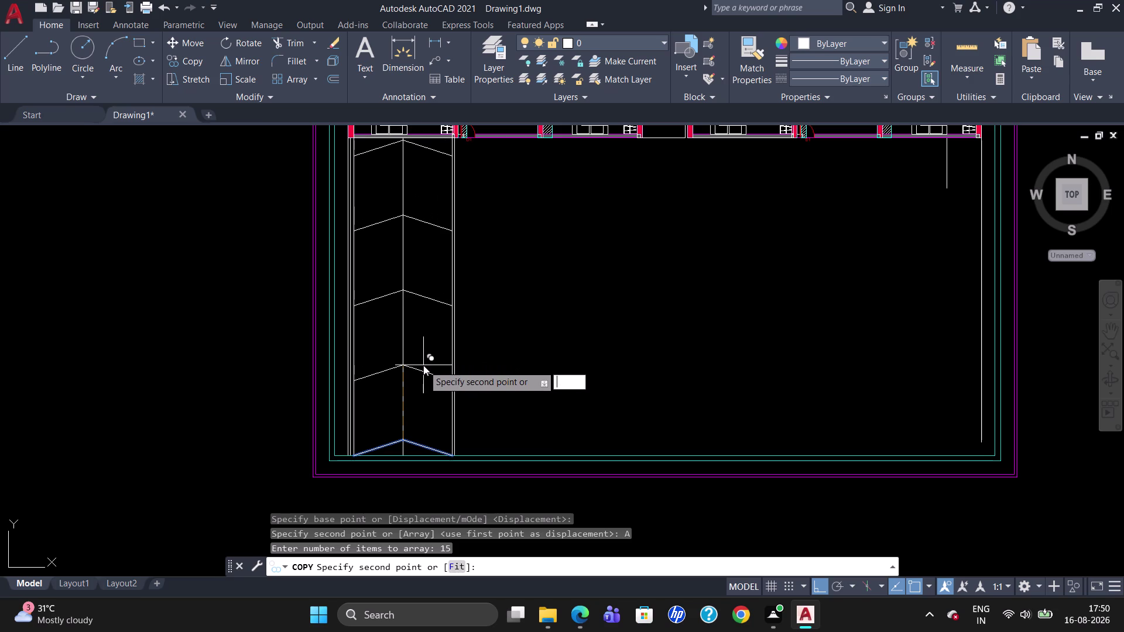
key(2)
key(apostrophe)
text(<9)
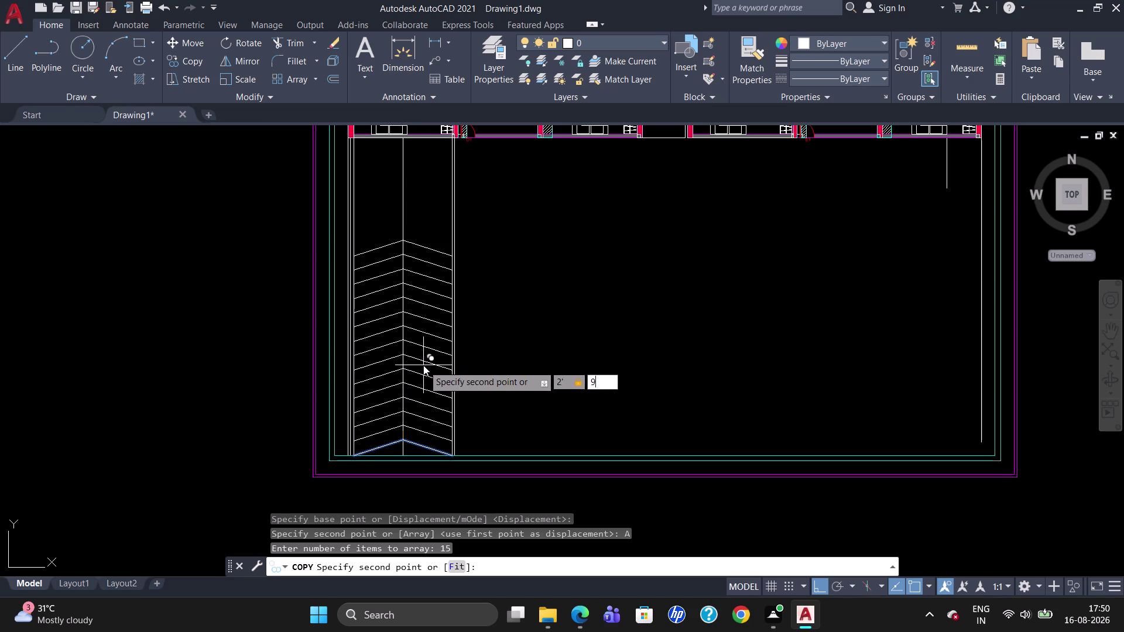
text(0)
key(Return)
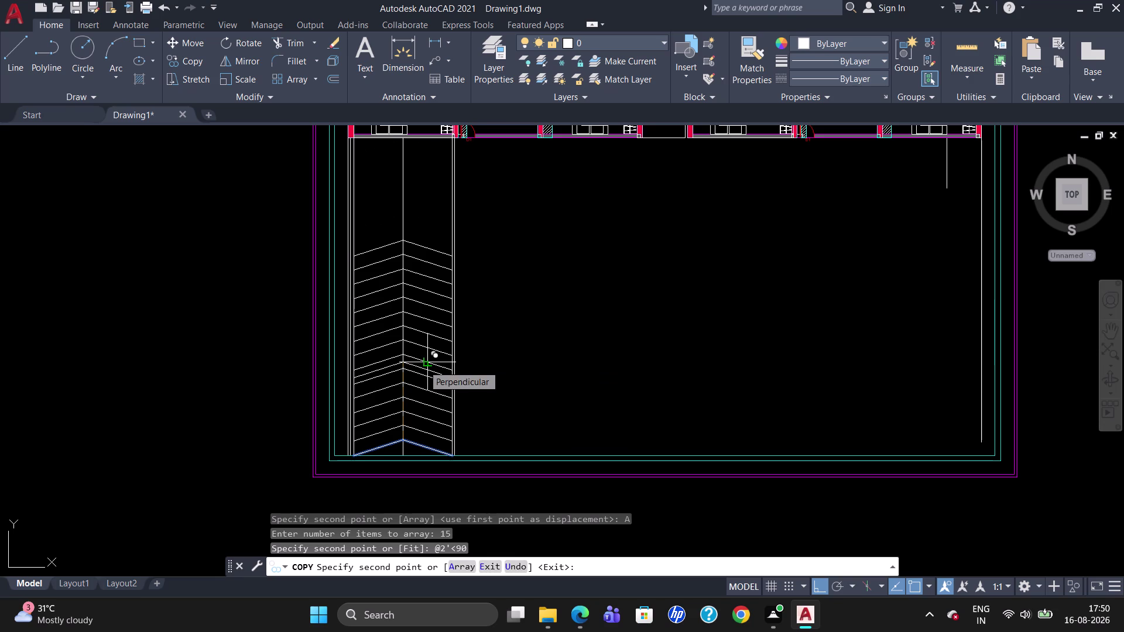
key(Escape)
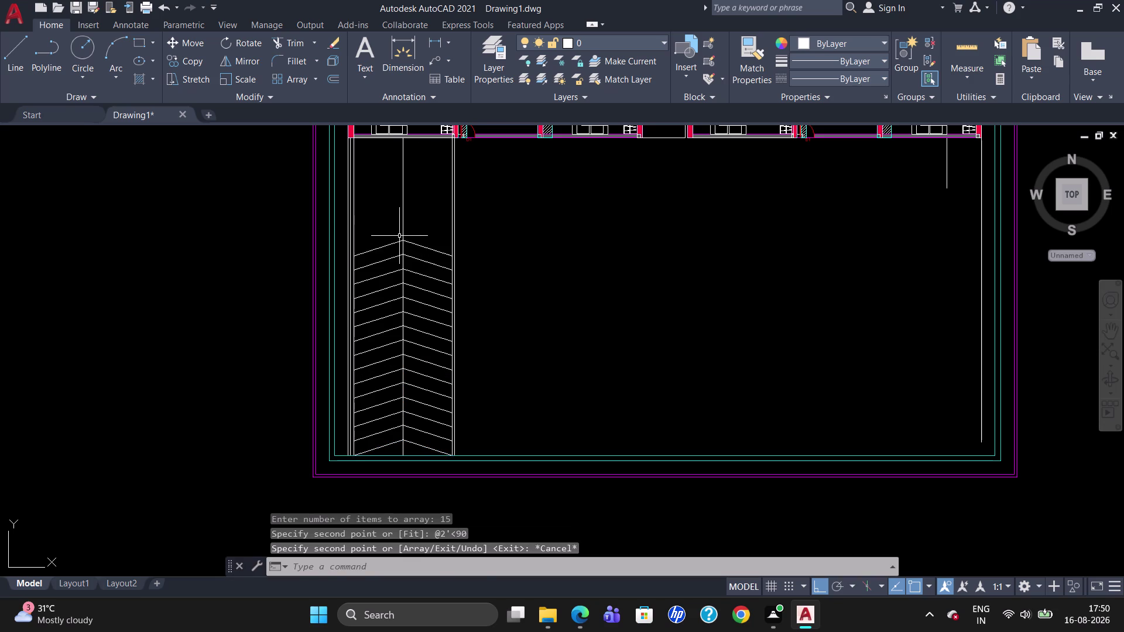
scroll(up, 3)
scroll(down, 3)
Copy the top chevron 5 units straight up (@5<90).
scroll(up, 3)
click(400, 302)
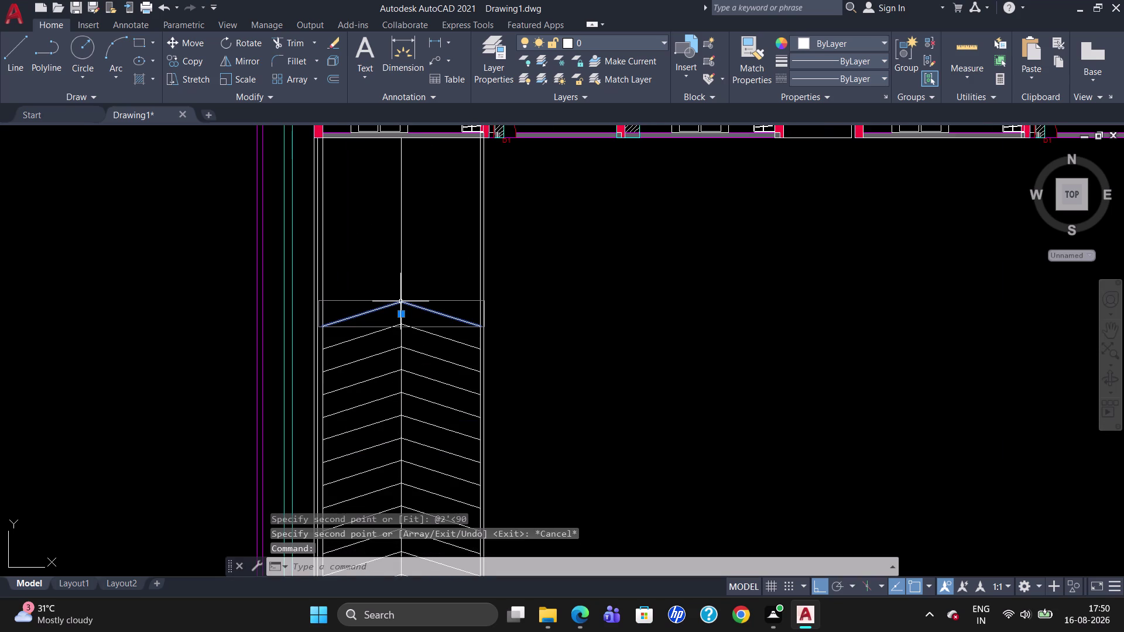
text(CO)
key(Return)
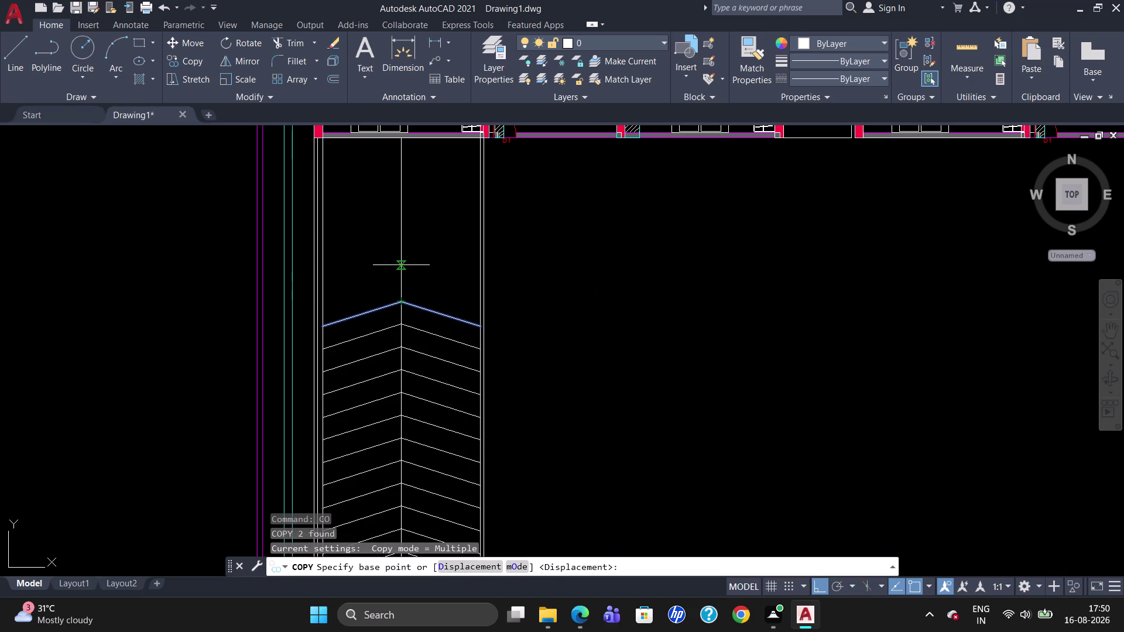
key(5)
key(Return)
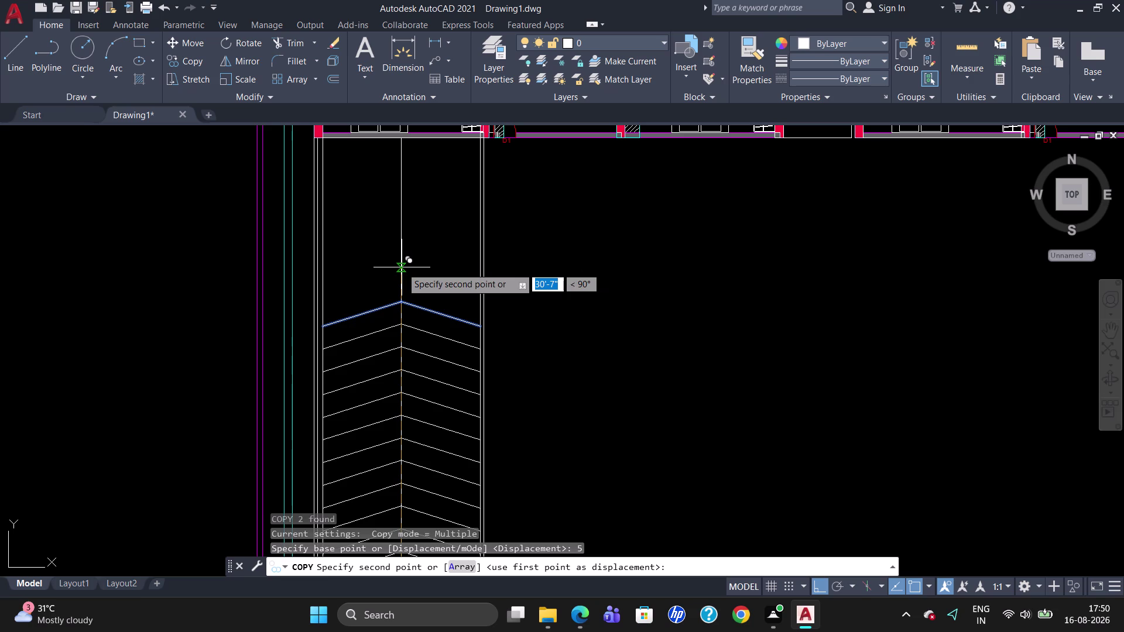
key(5)
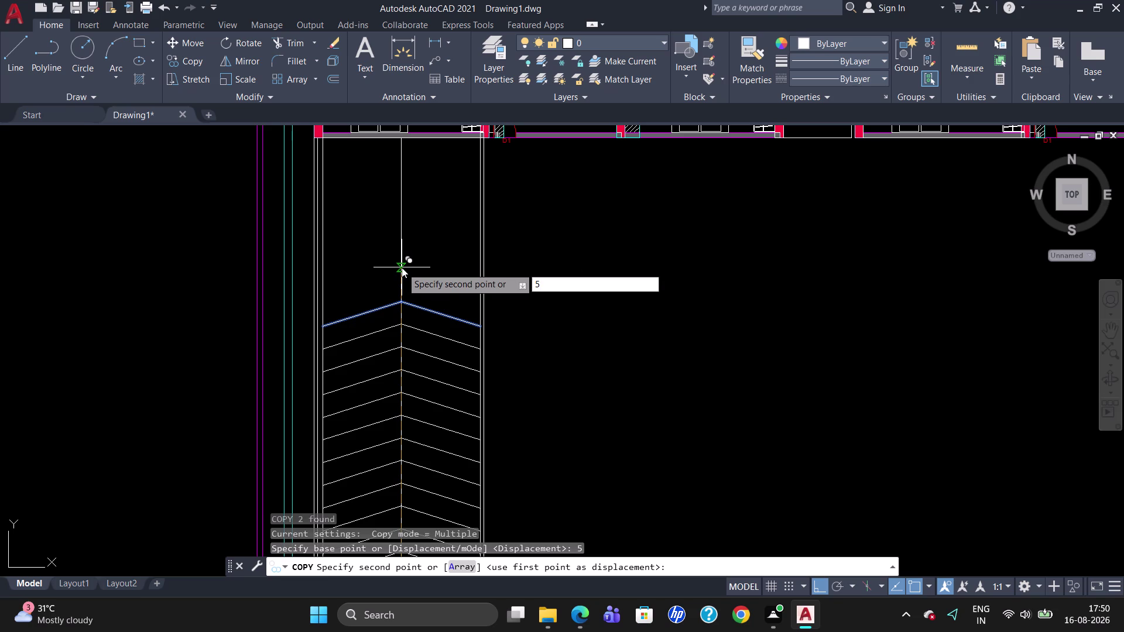
key(shift+less)
text(9)
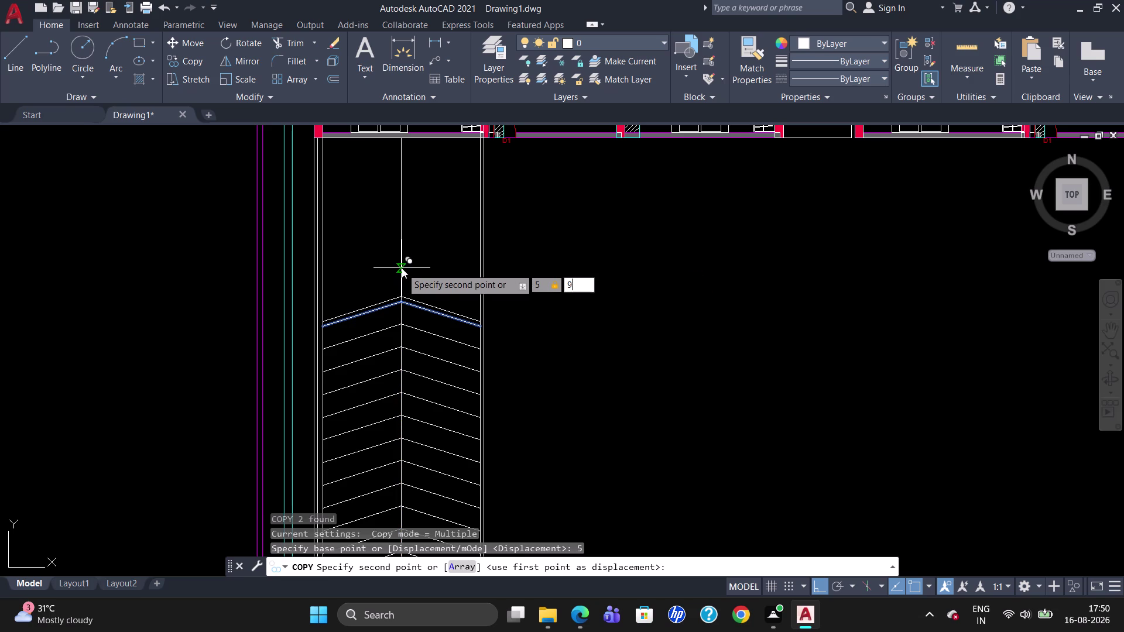
text(0)
key(Return)
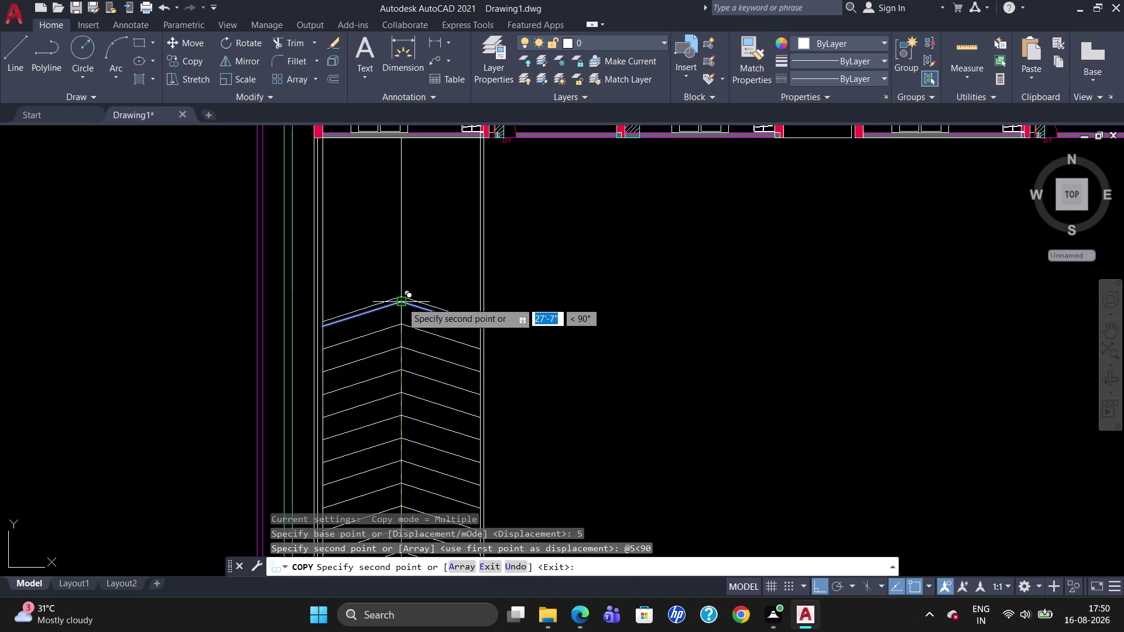
key(Escape)
Delete the misplaced duplicate chevron and restart the COPY command.
click(400, 298)
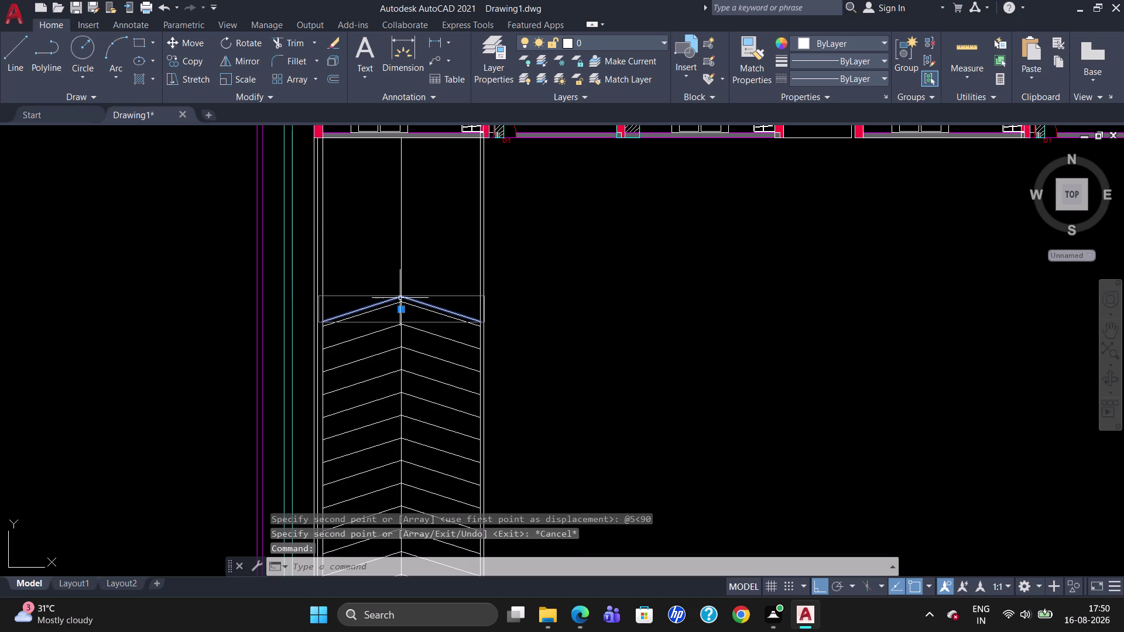
key(Delete)
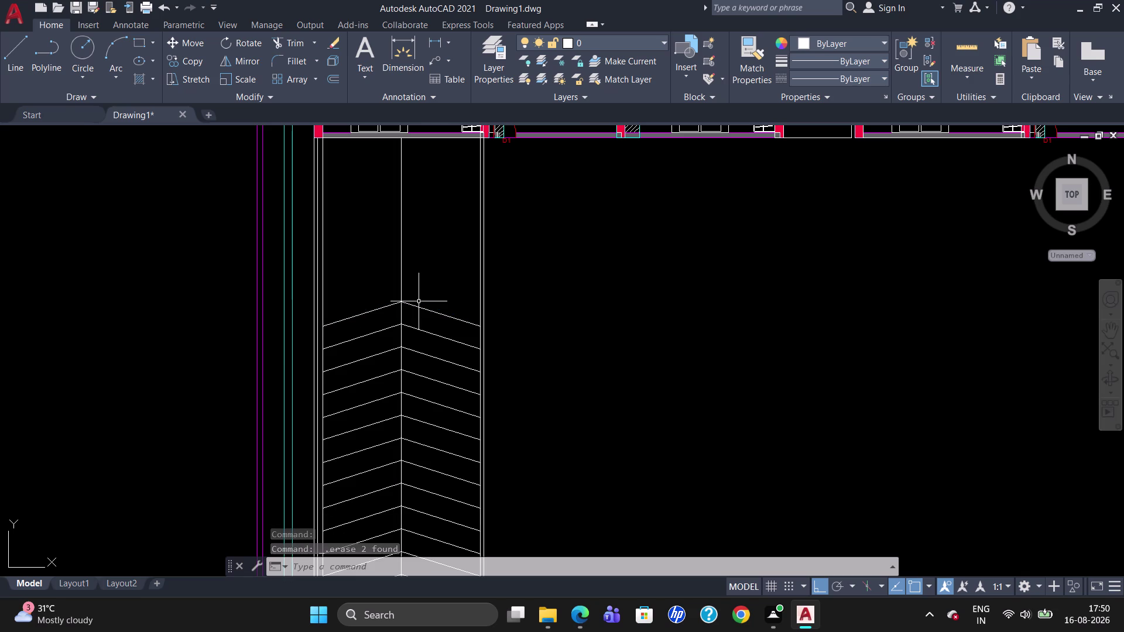
text(CO)
key(Return)
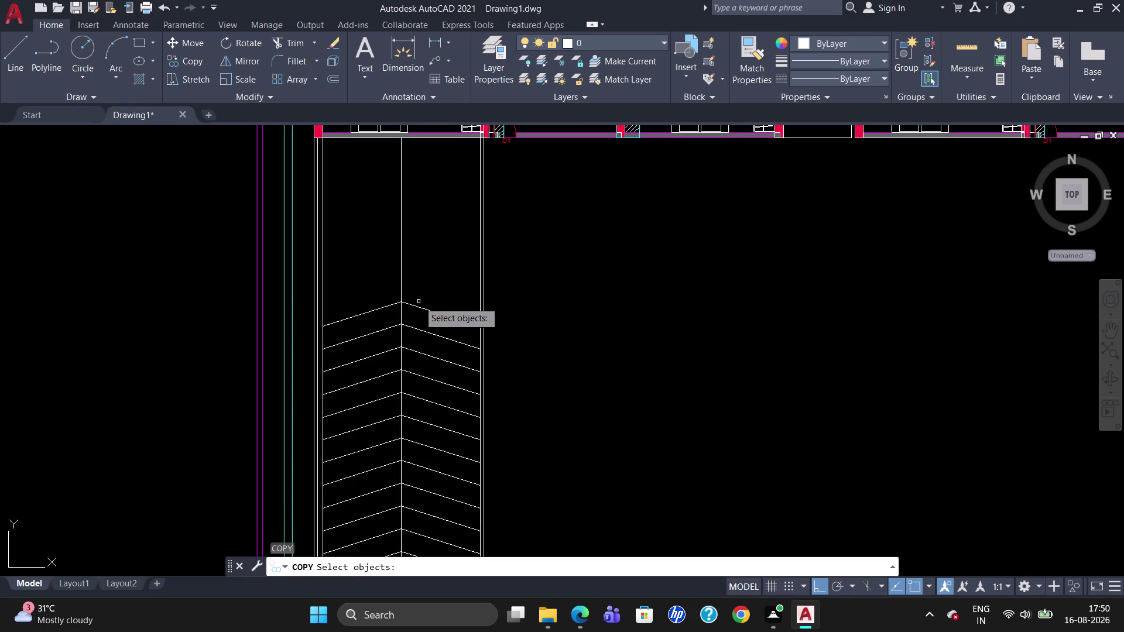
Array five copies of the top chevron from its apex, spaced 2 units upward (@2<90).
click(419, 308)
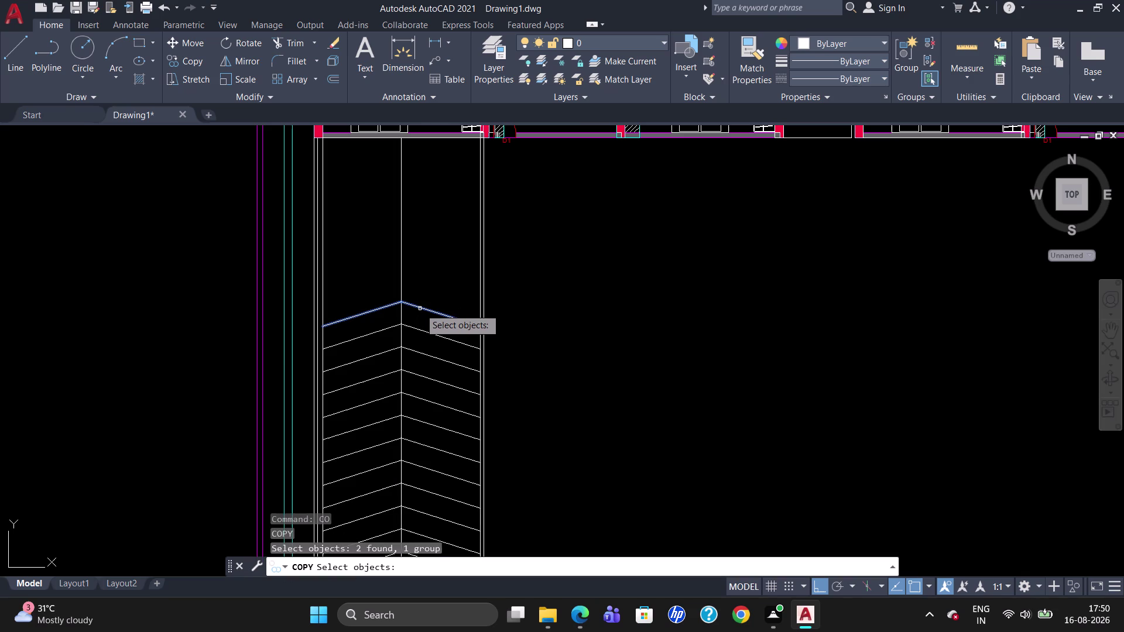
key(Return)
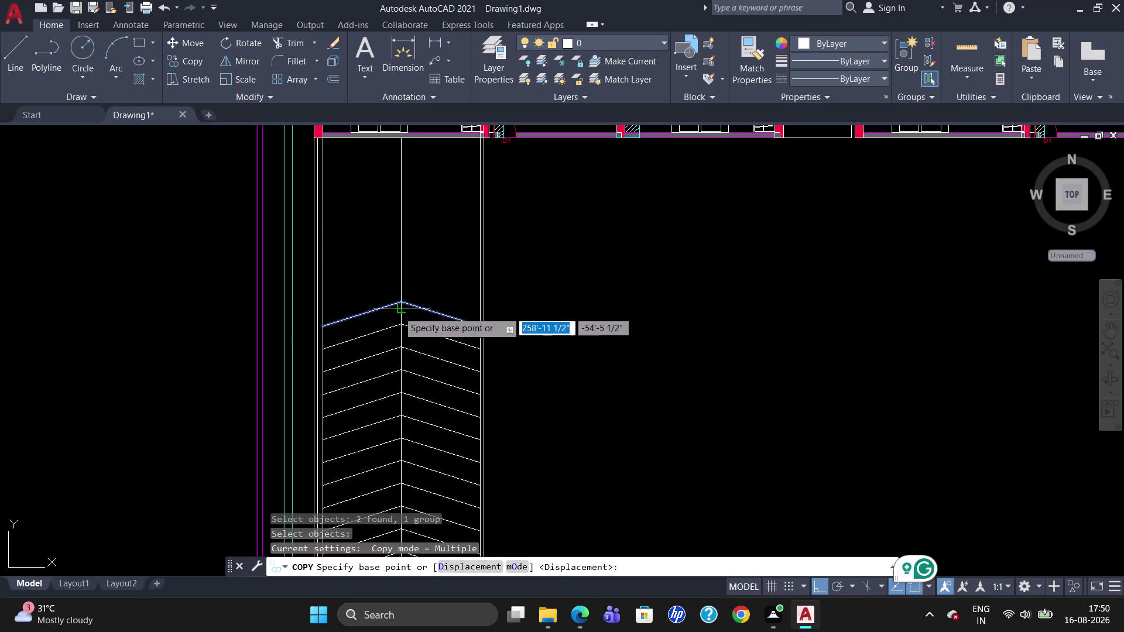
click(403, 300)
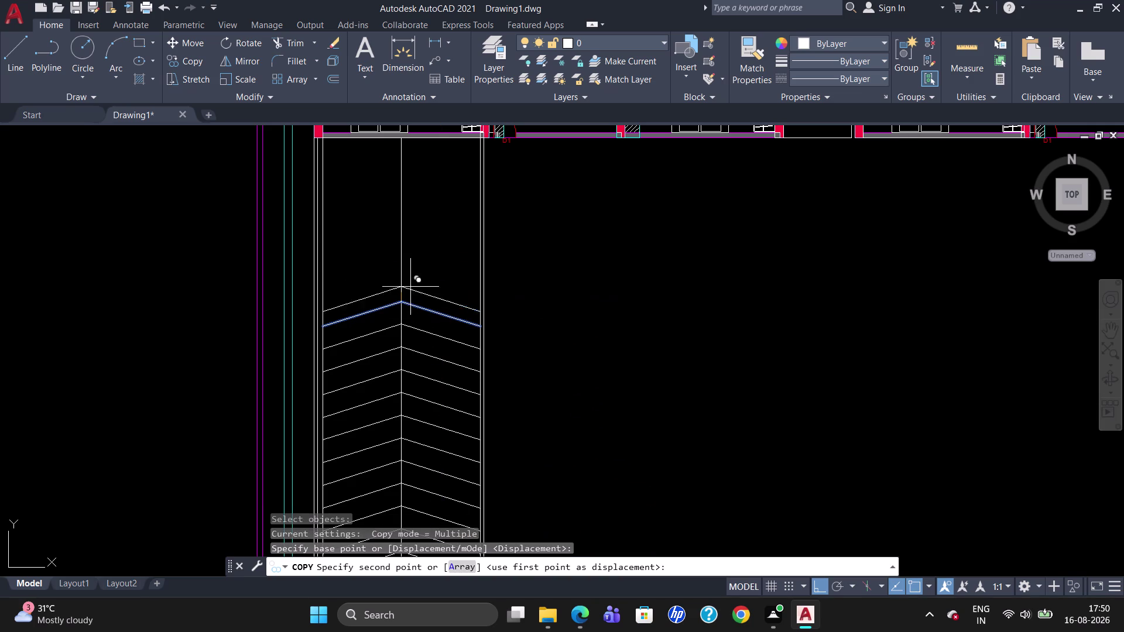
click(454, 570)
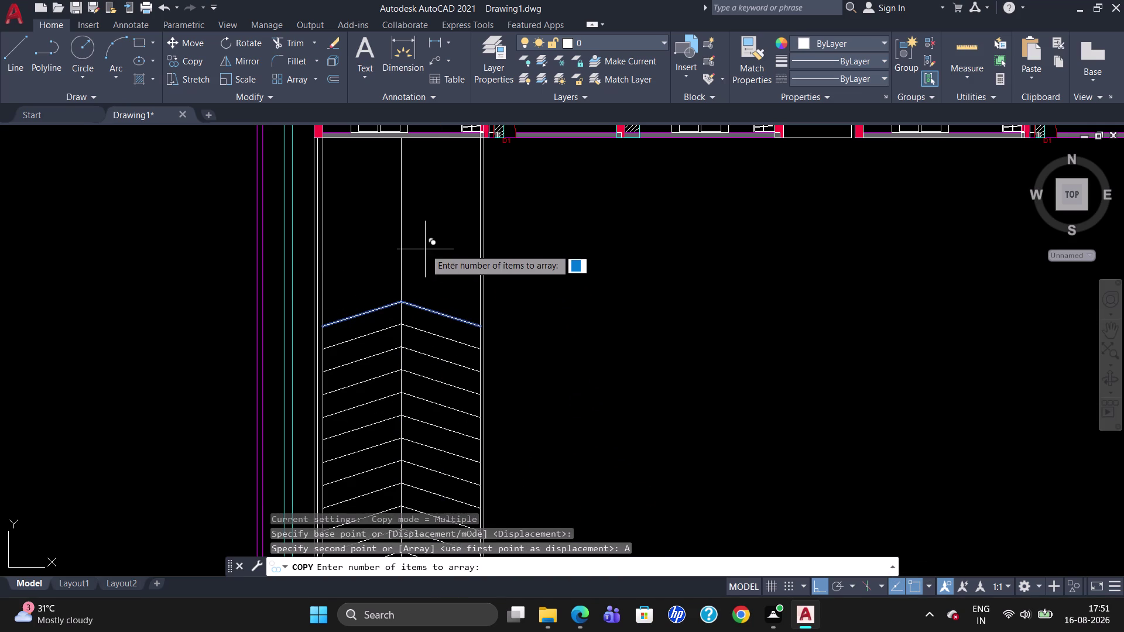
key(5)
key(Return)
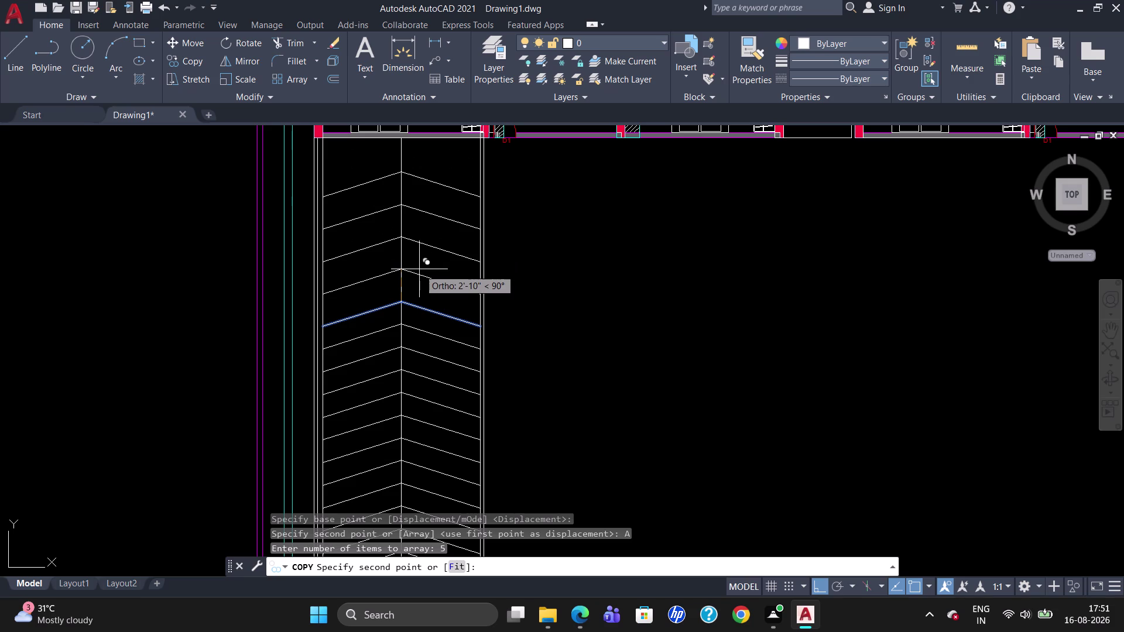
key(2)
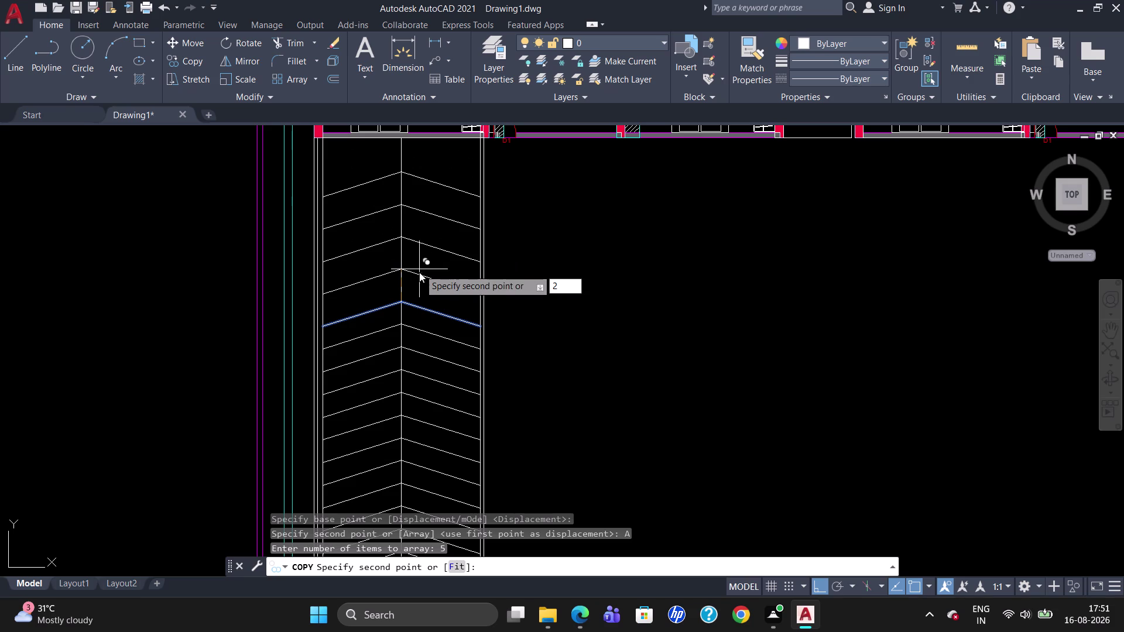
key(shift+less)
text(9)
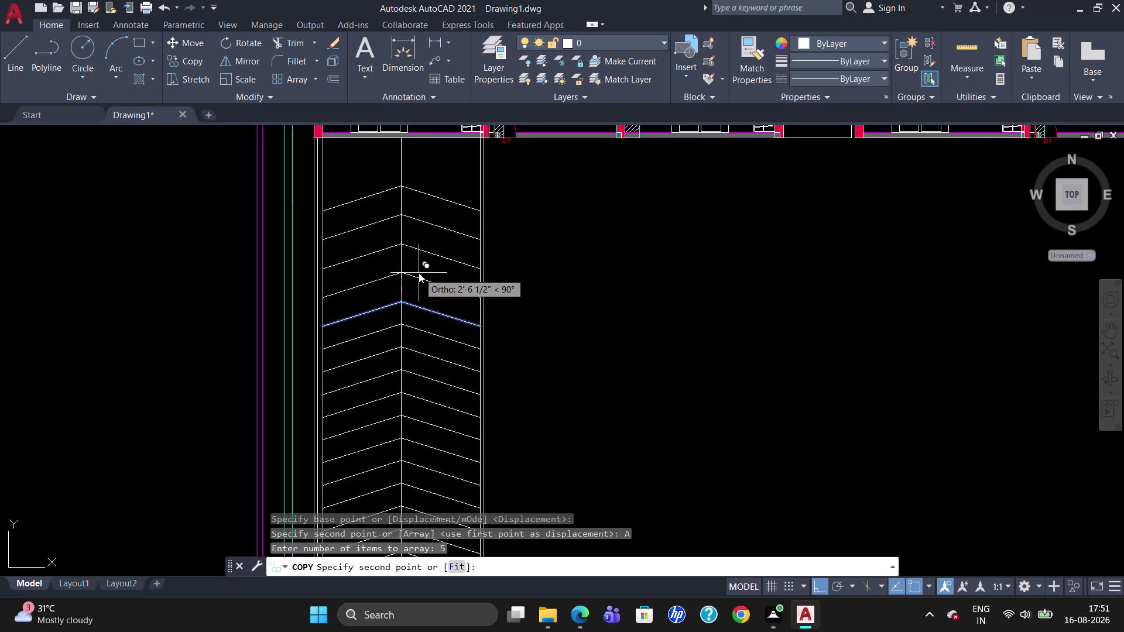
text(0)
key(Return)
key(Escape)
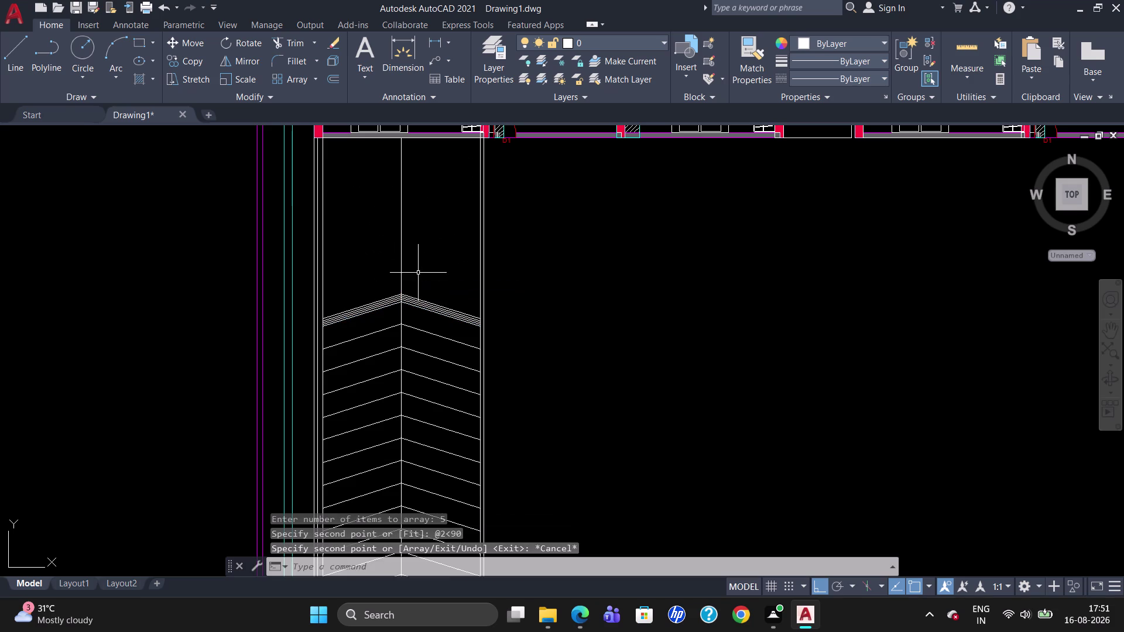
Erase the extra duplicate chevron lines from the new cluster.
scroll(up, 3)
click(408, 296)
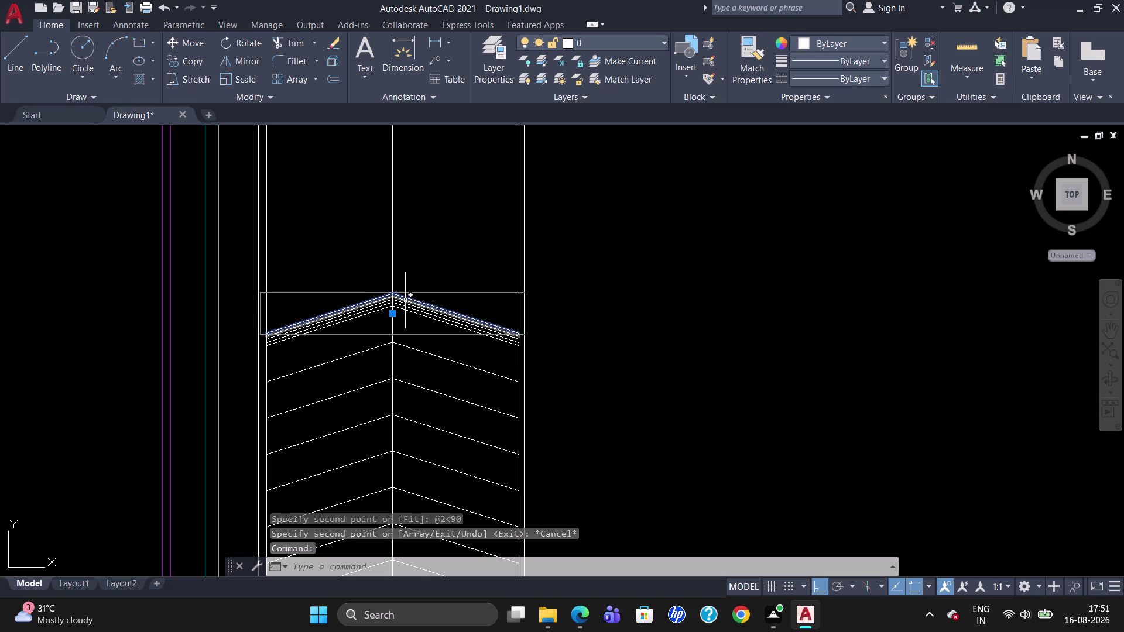
key(Delete)
click(405, 299)
key(Delete)
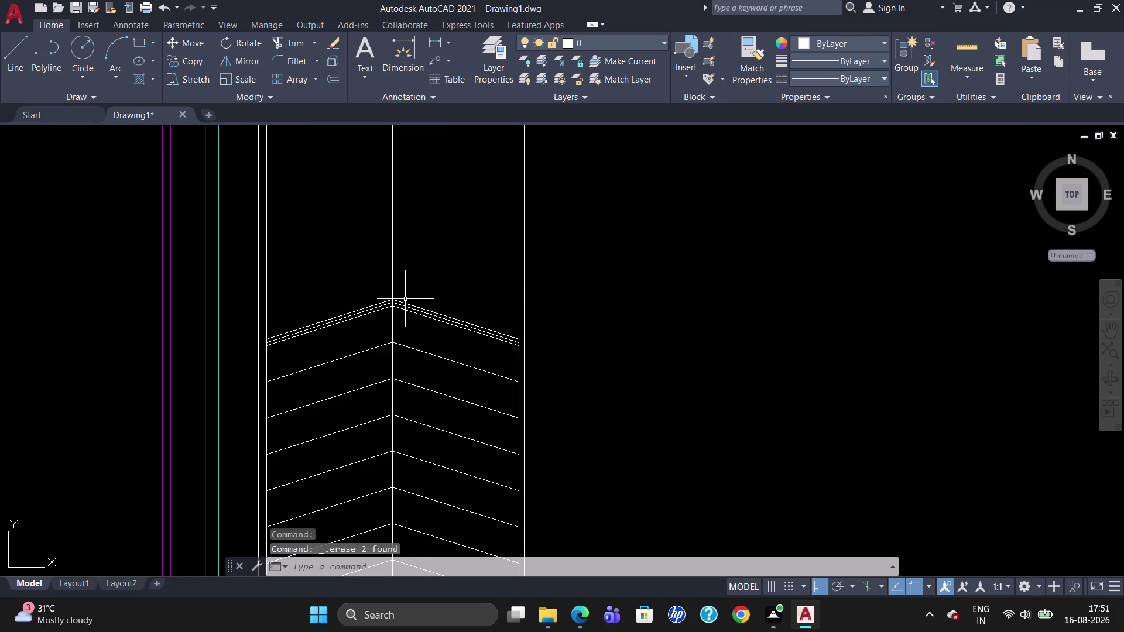
click(405, 302)
key(Delete)
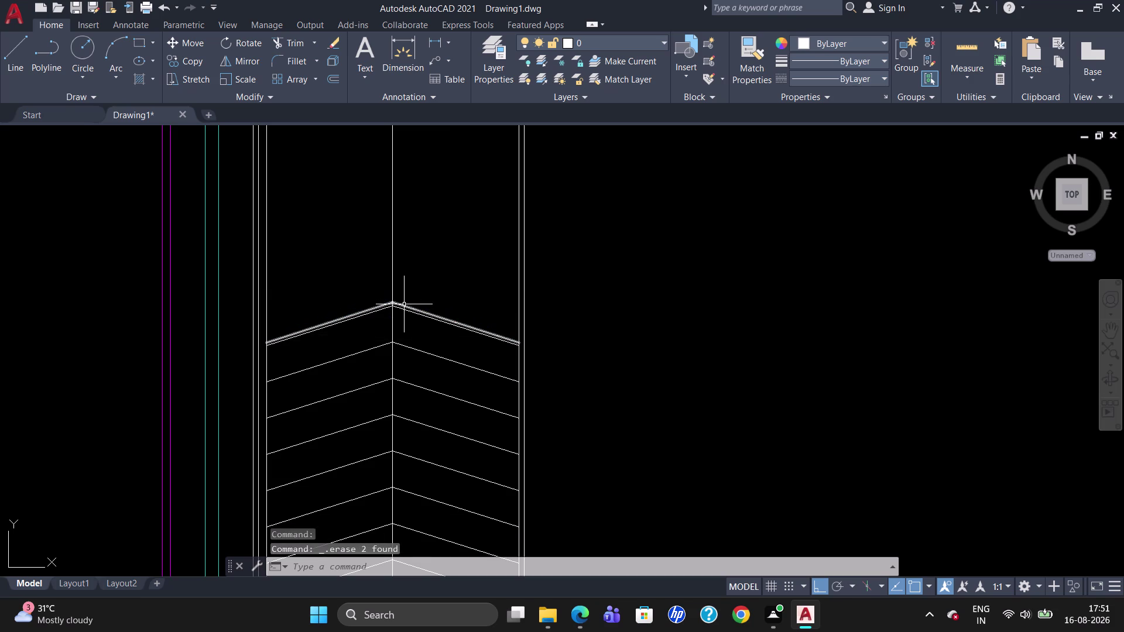
Delete another leftover duplicate chevron line.
click(404, 305)
key(Delete)
scroll(down, 3)
scroll(up, 3)
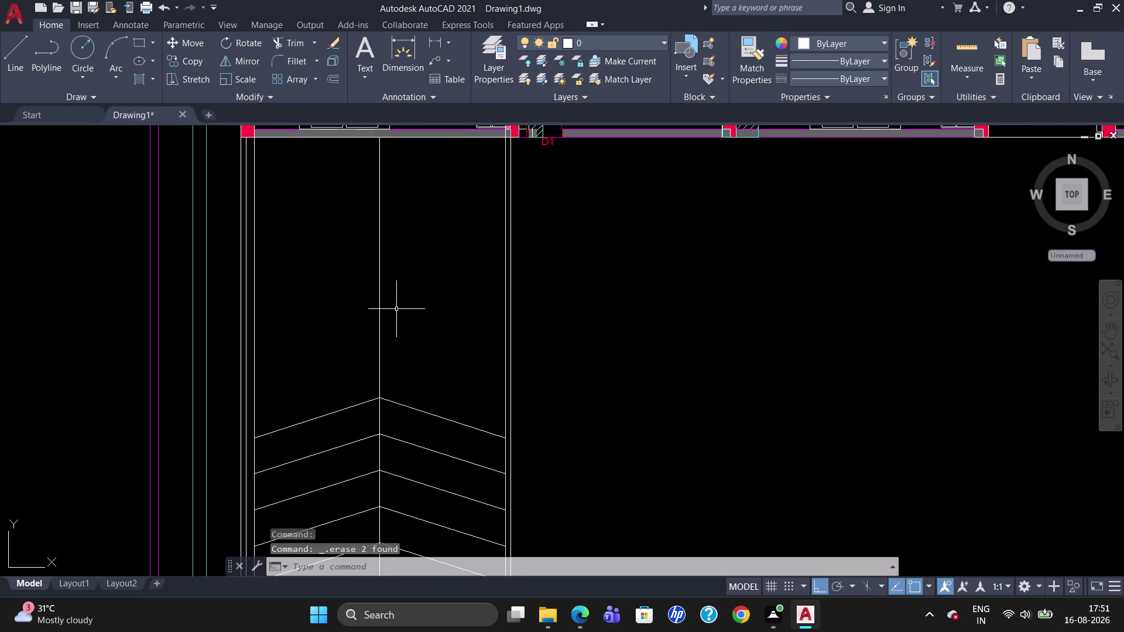
Copy the top chevron from its apex 6 units up, then 2' straight up (@2'<90).
click(383, 400)
text(C)
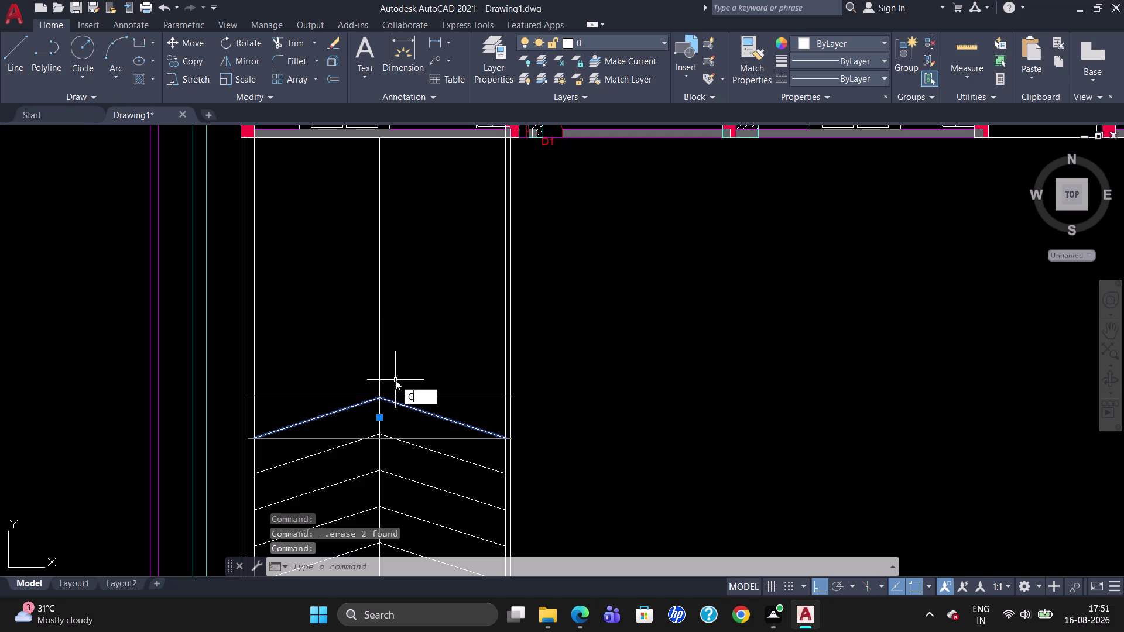
text(O)
key(Return)
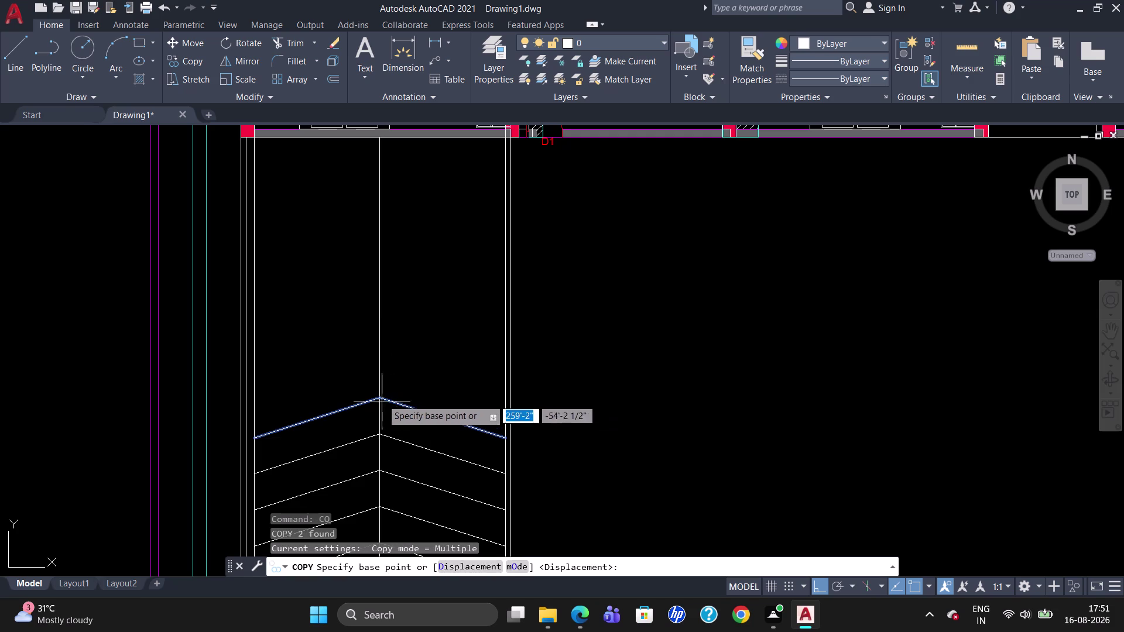
click(382, 396)
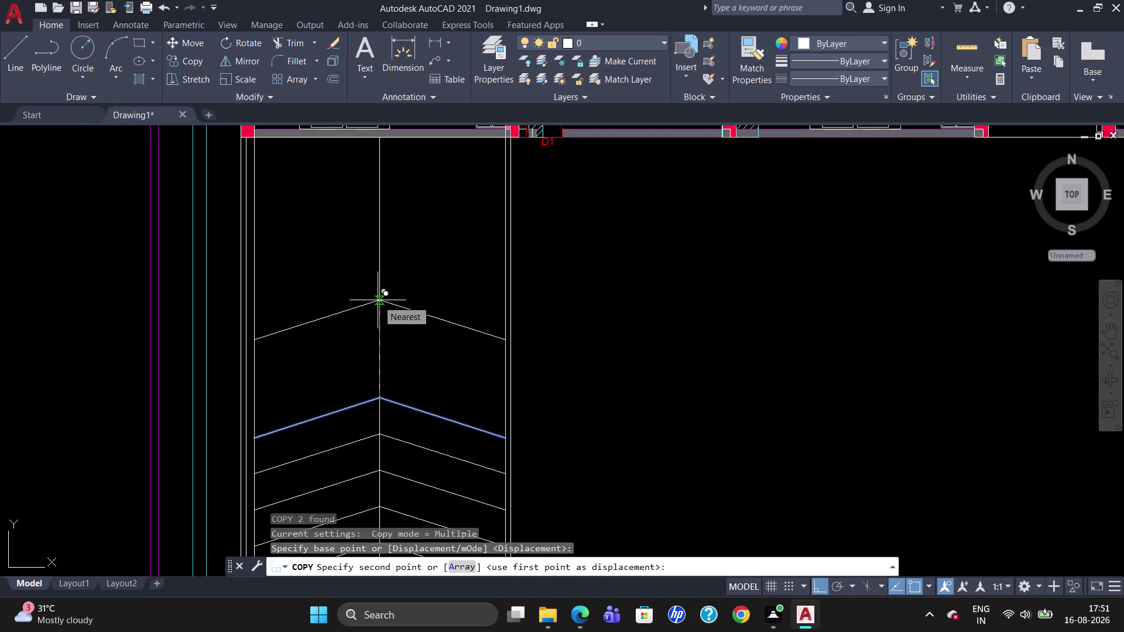
key(6)
key(Return)
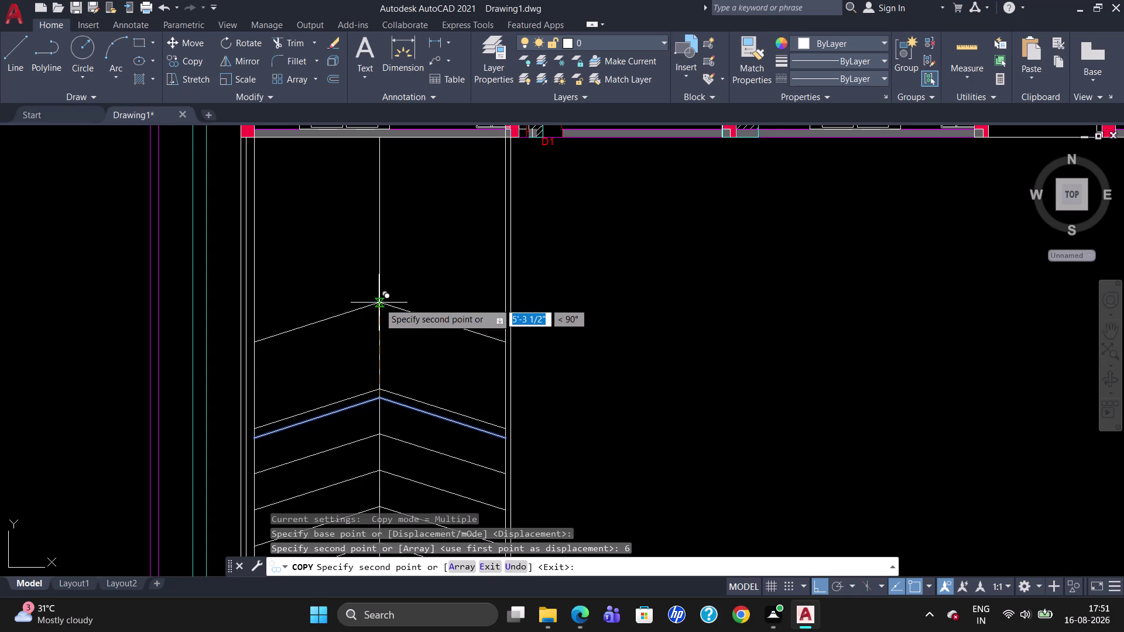
key(2)
key(apostrophe)
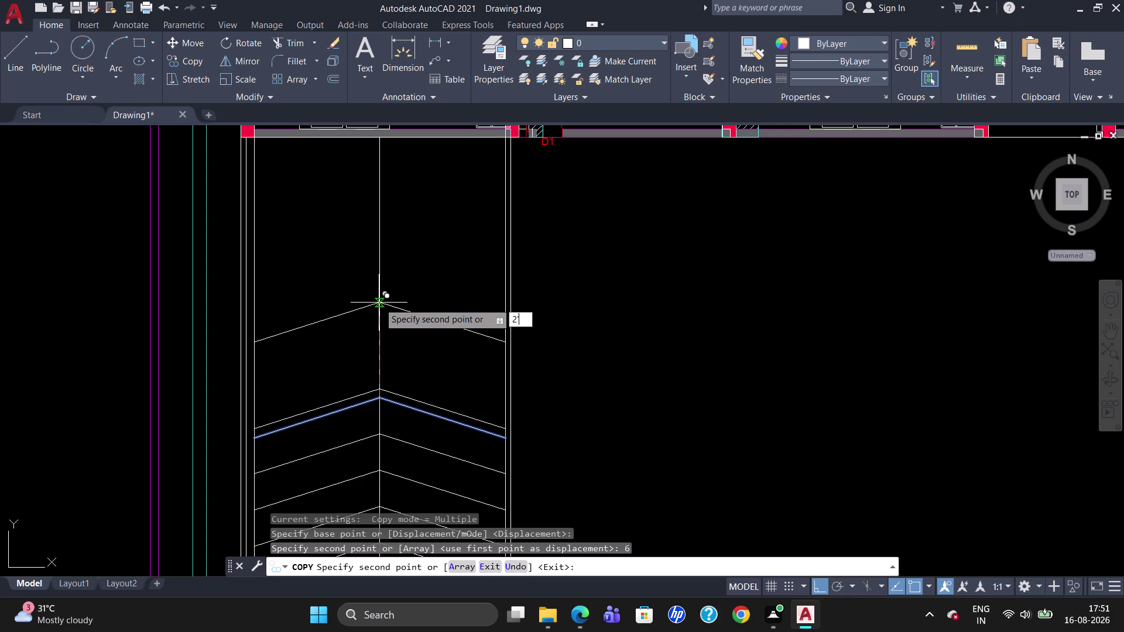
key(shift+less)
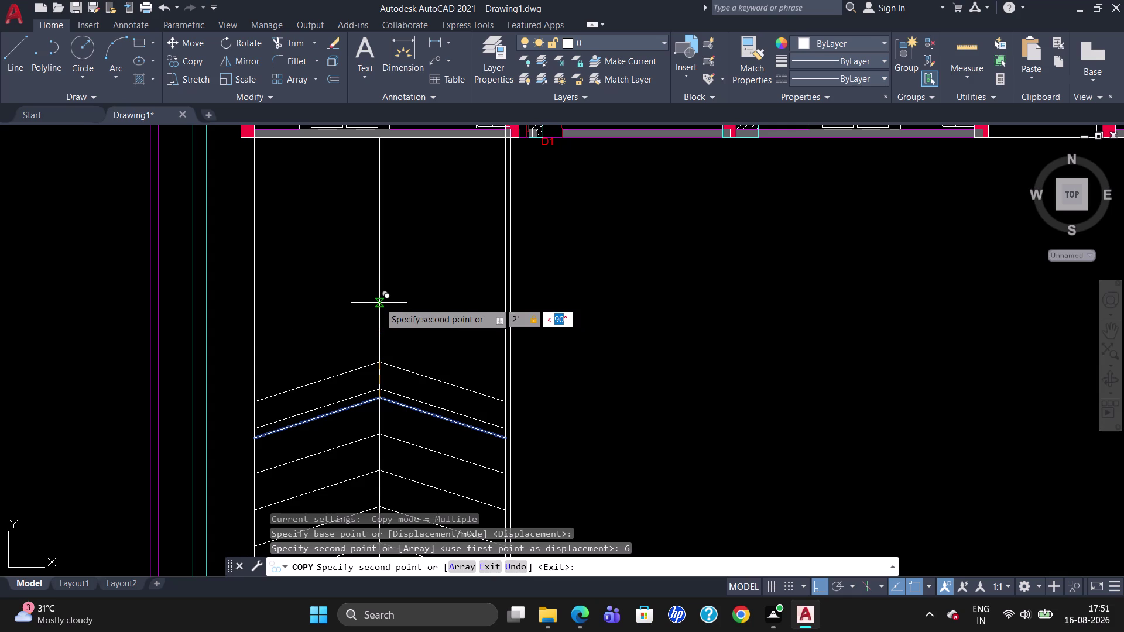
text(90)
key(Return)
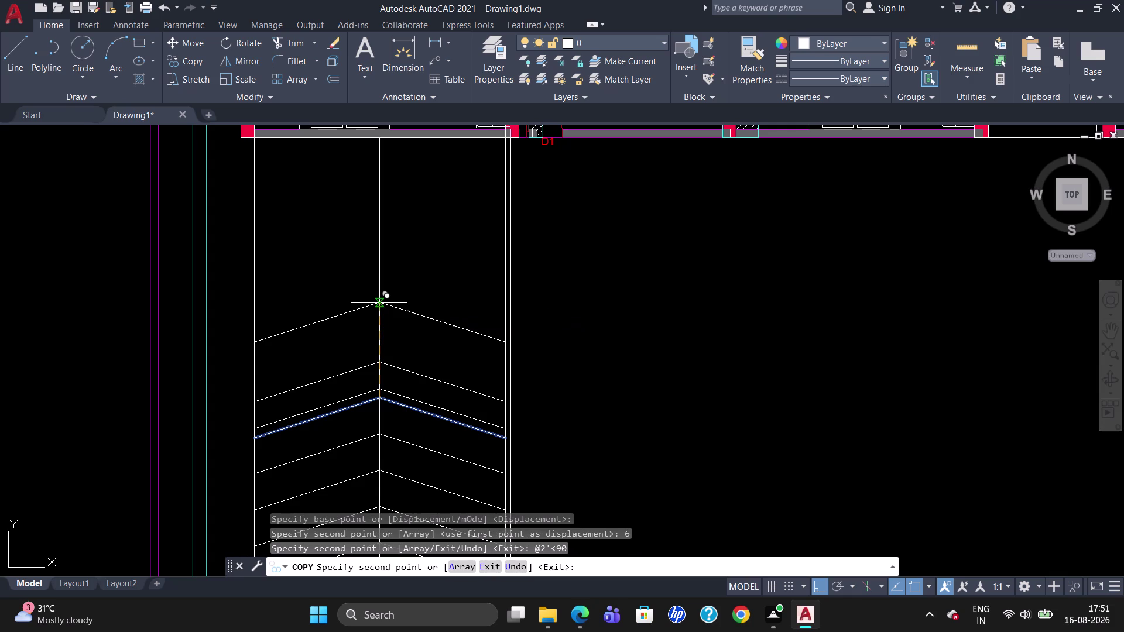
key(Escape)
Cancel an accidental area selection and select the strip's centre line.
scroll(down, 3)
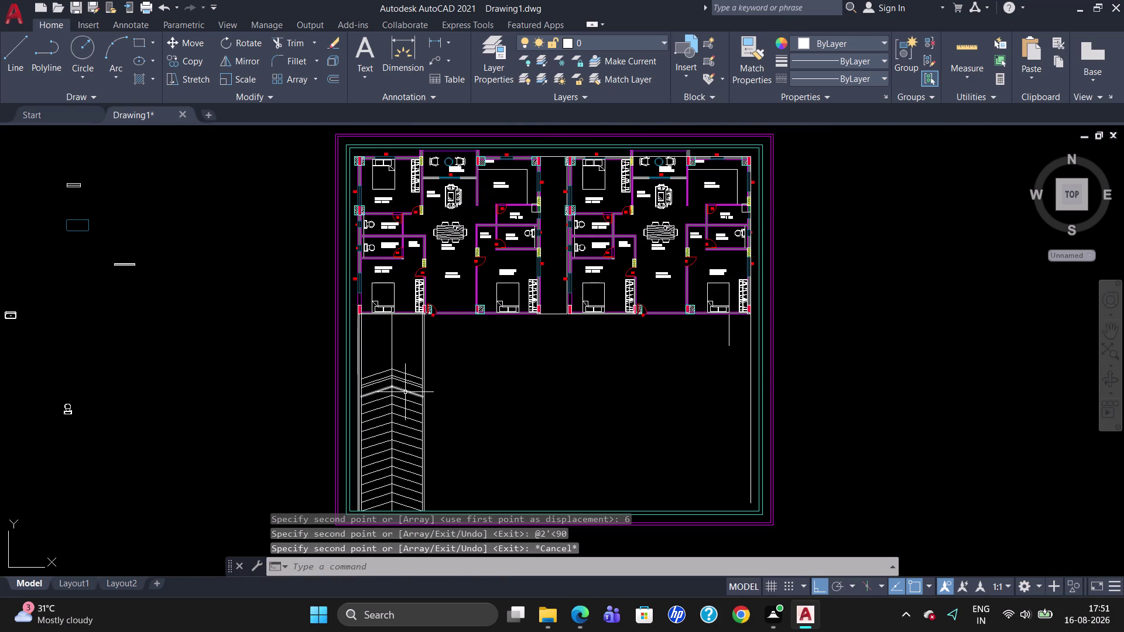
scroll(up, 3)
click(396, 367)
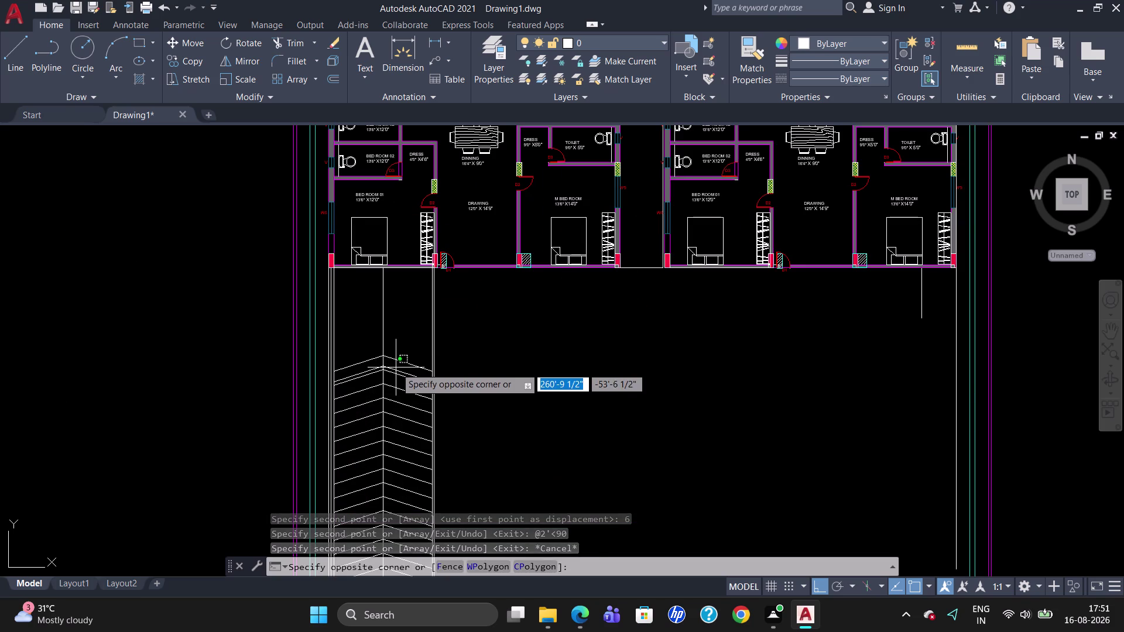
click(395, 369)
key(Escape)
scroll(up, 3)
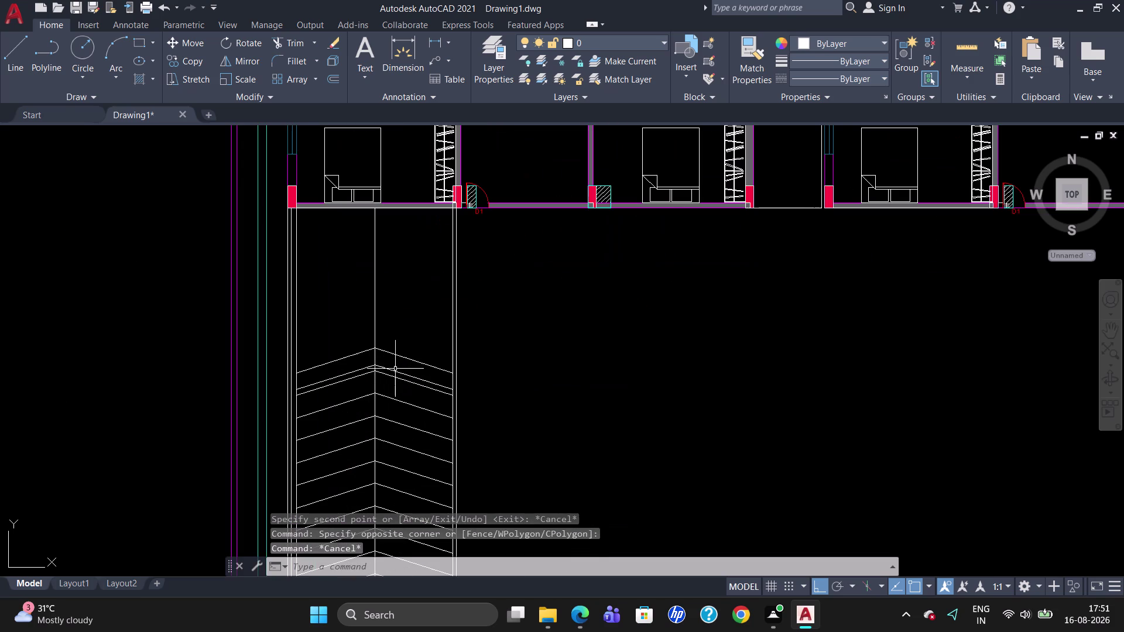
click(395, 368)
Delete the two topmost chevron copies.
click(369, 364)
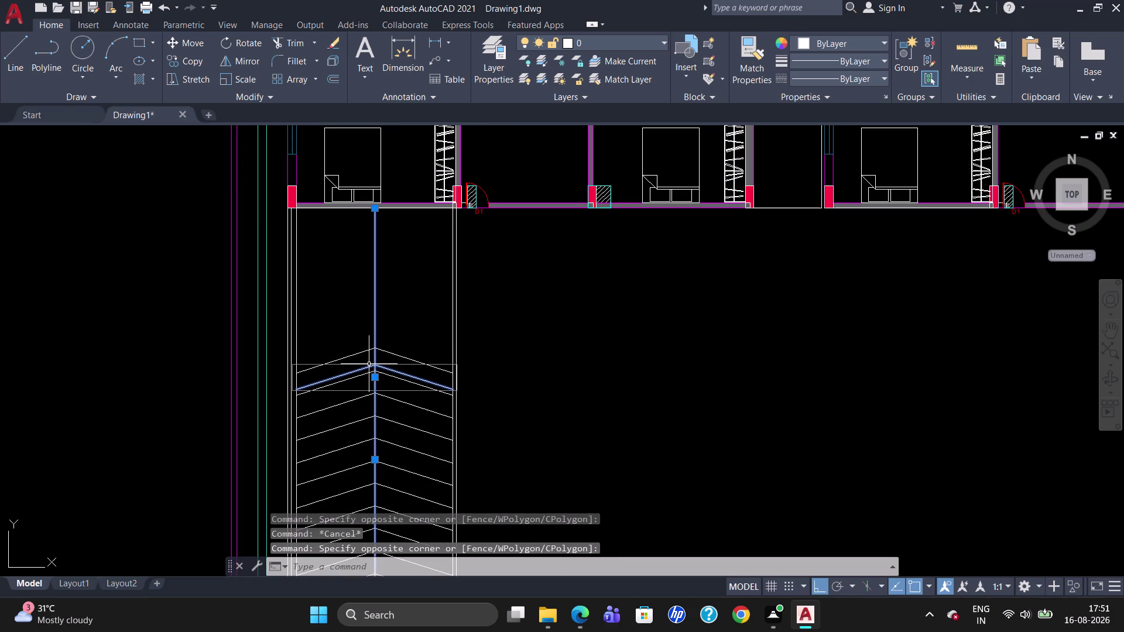
key(Escape)
click(378, 348)
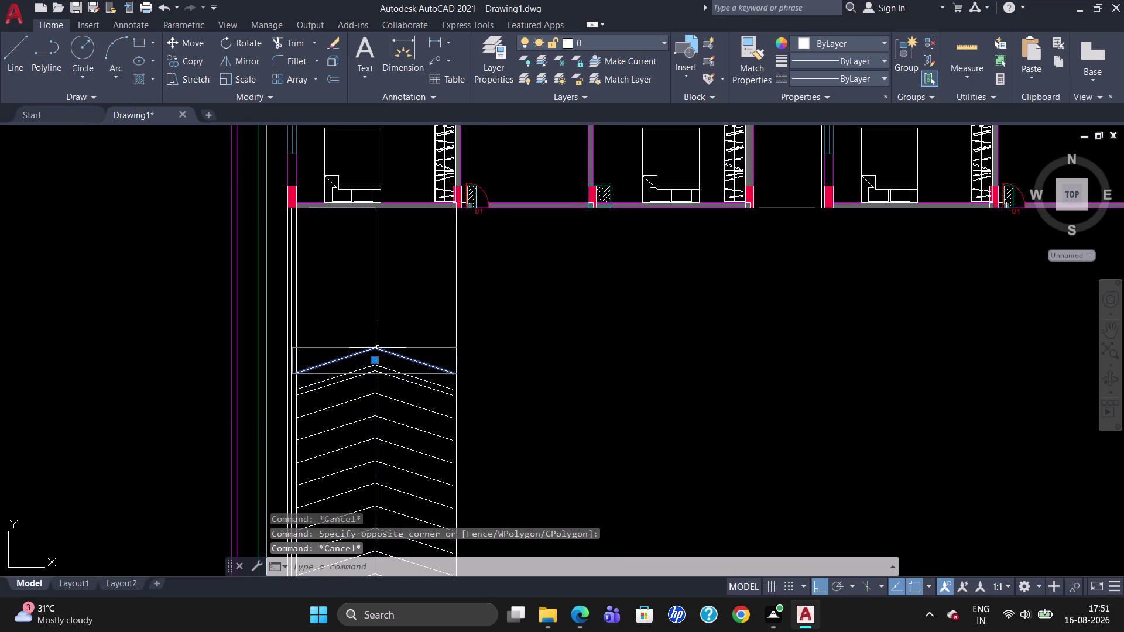
key(Delete)
click(374, 365)
key(Delete)
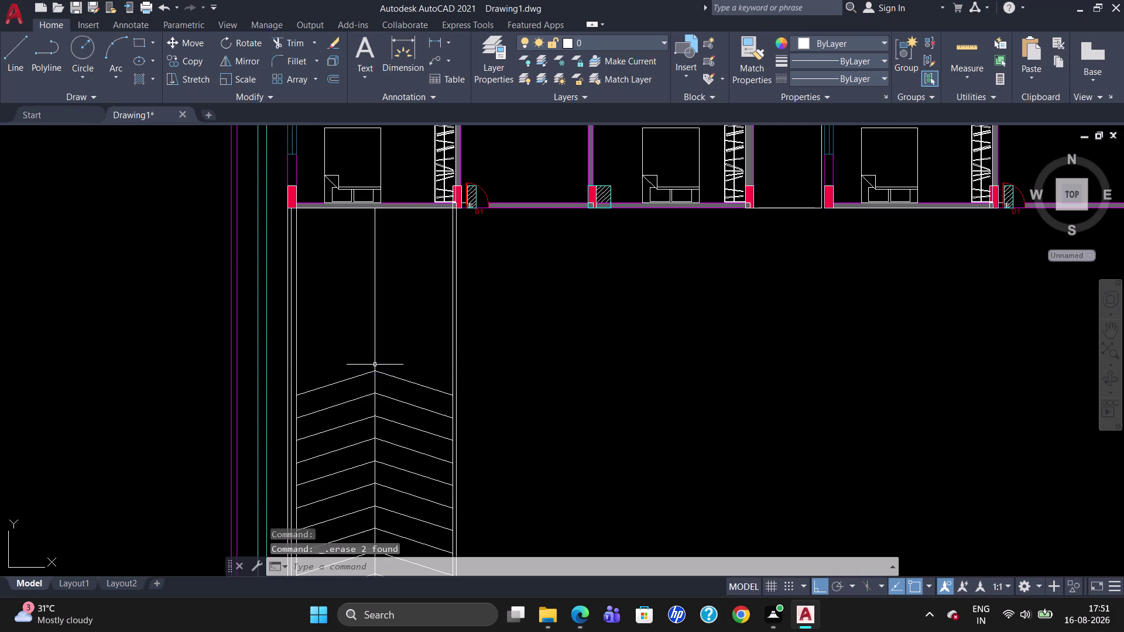
Array the new top chevron into six copies spaced 2' straight up (@2'<90).
click(389, 378)
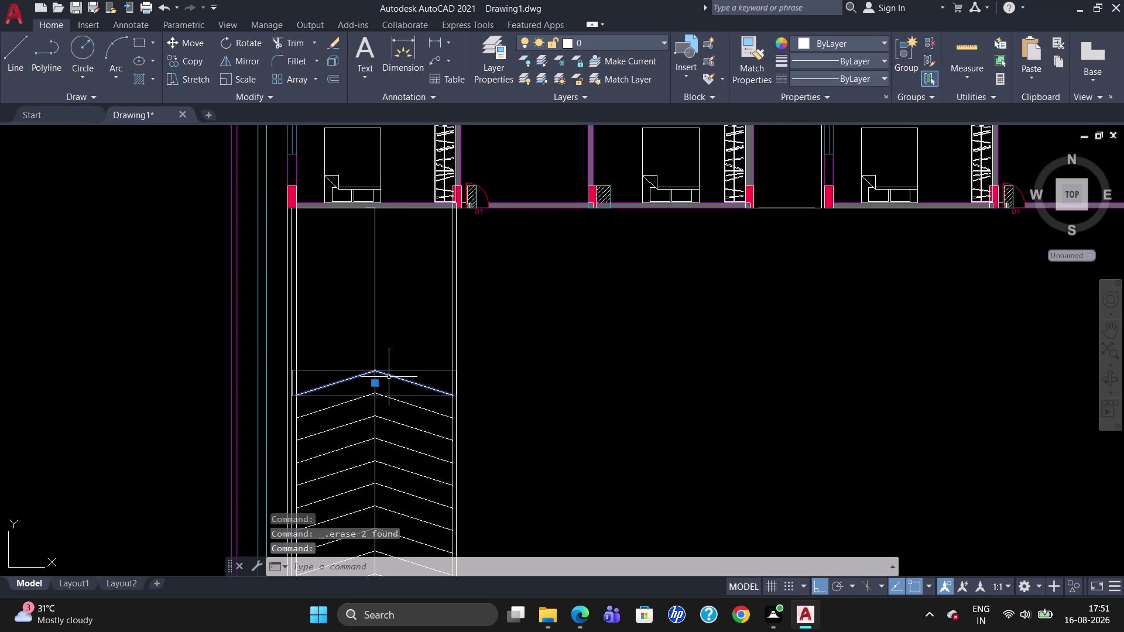
text(CO)
key(Return)
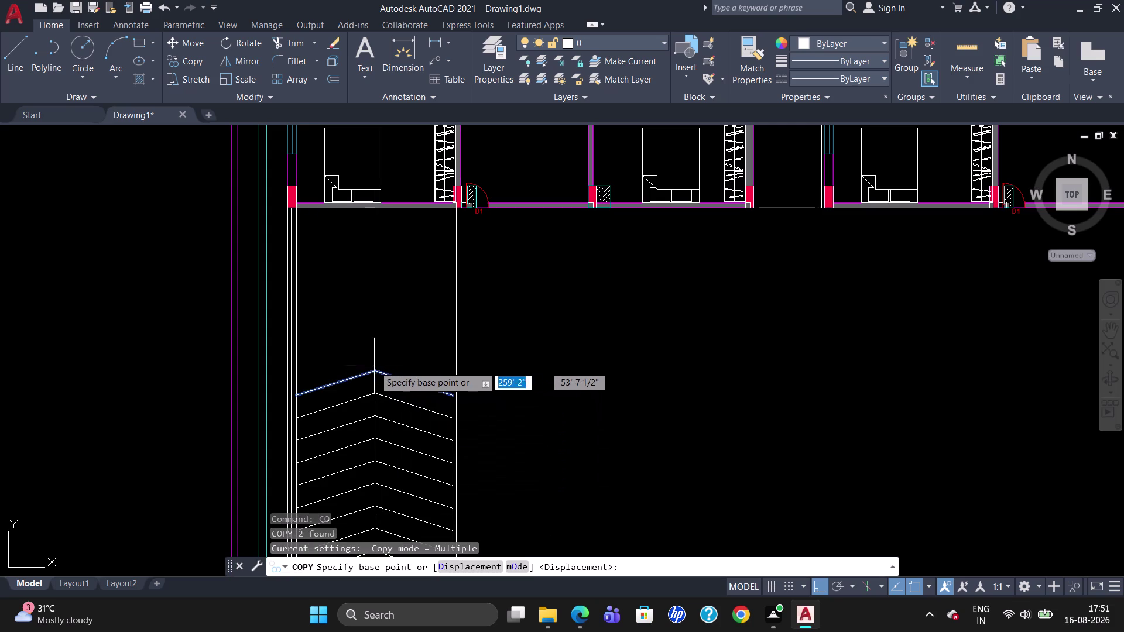
click(376, 369)
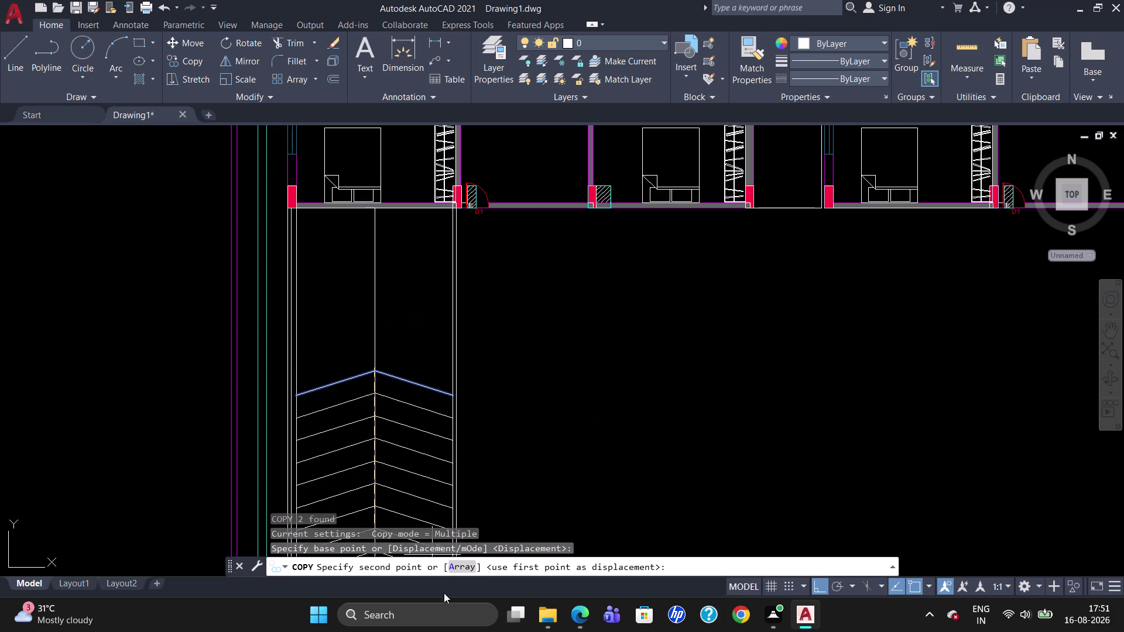
click(458, 570)
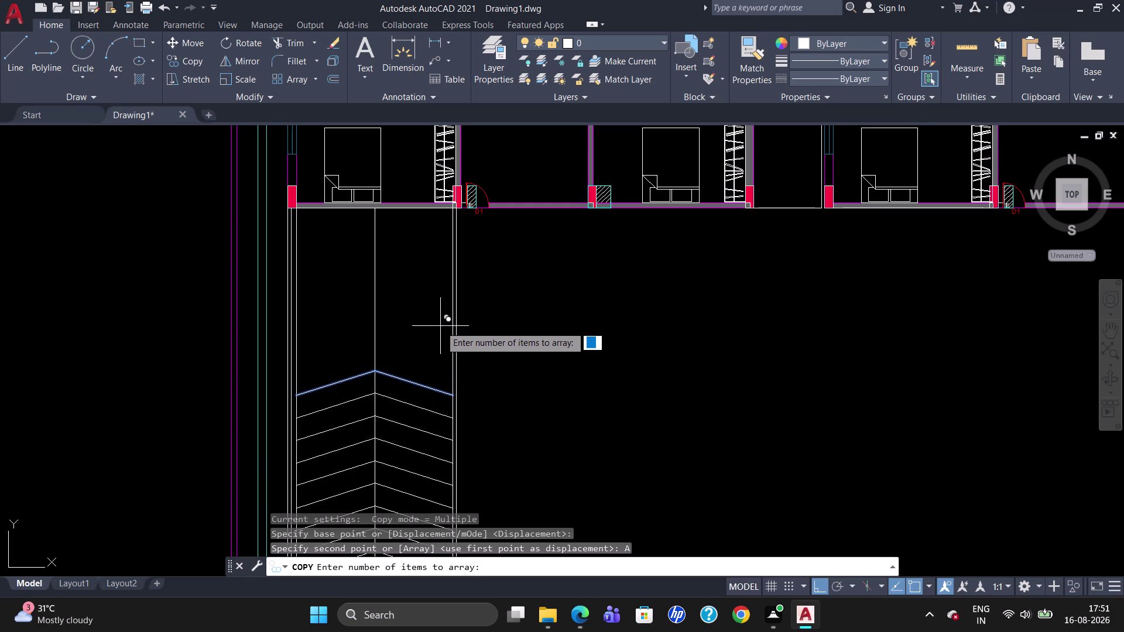
key(6)
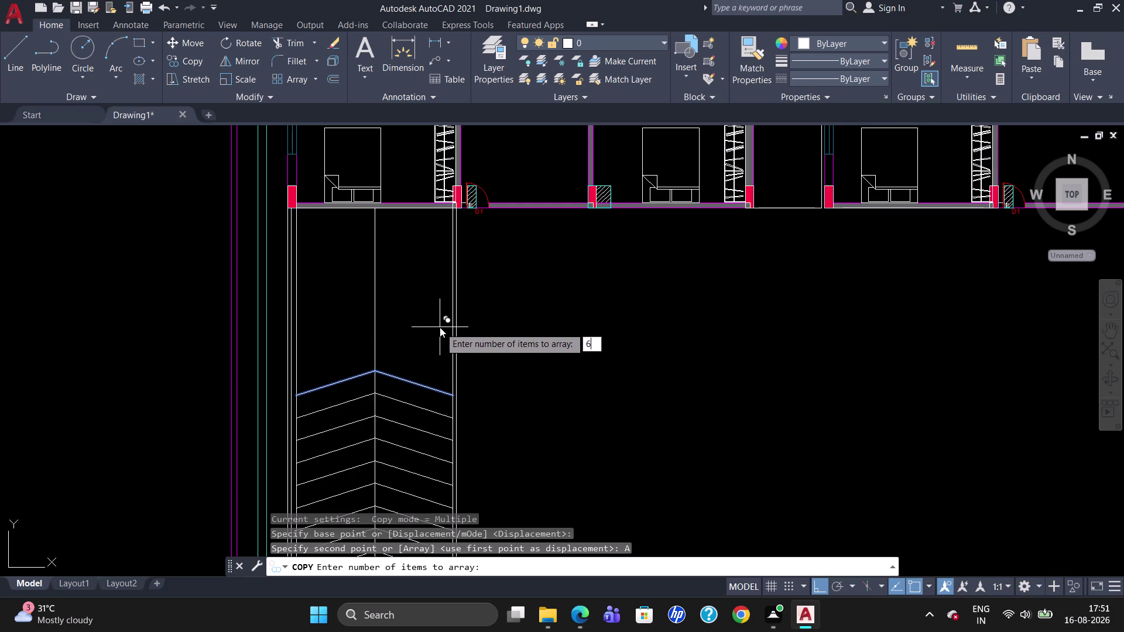
key(Return)
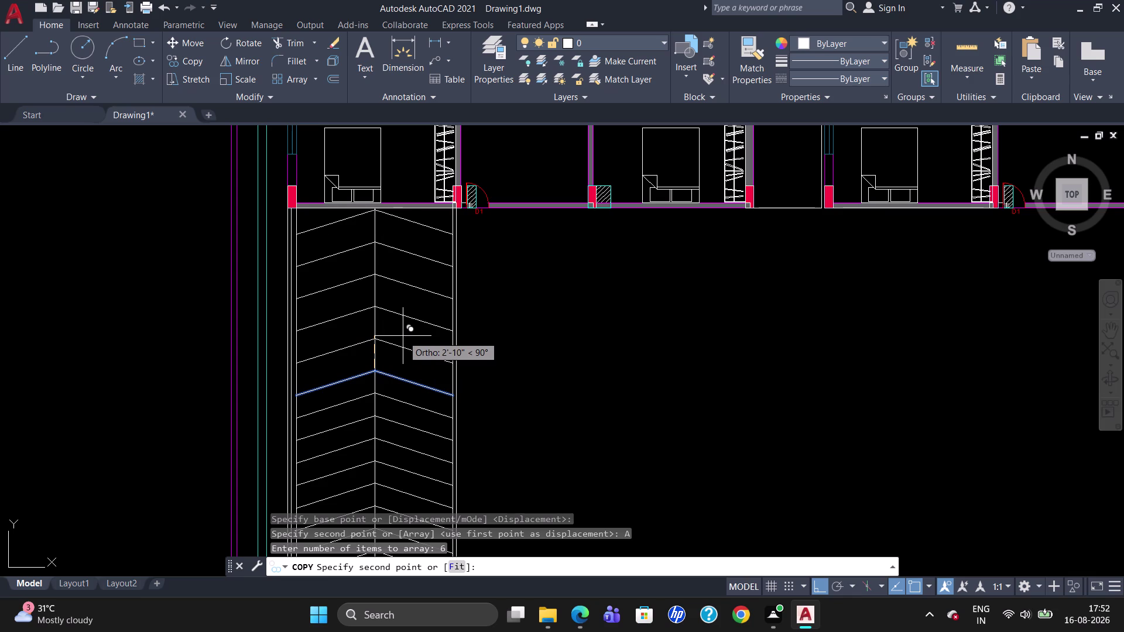
key(2)
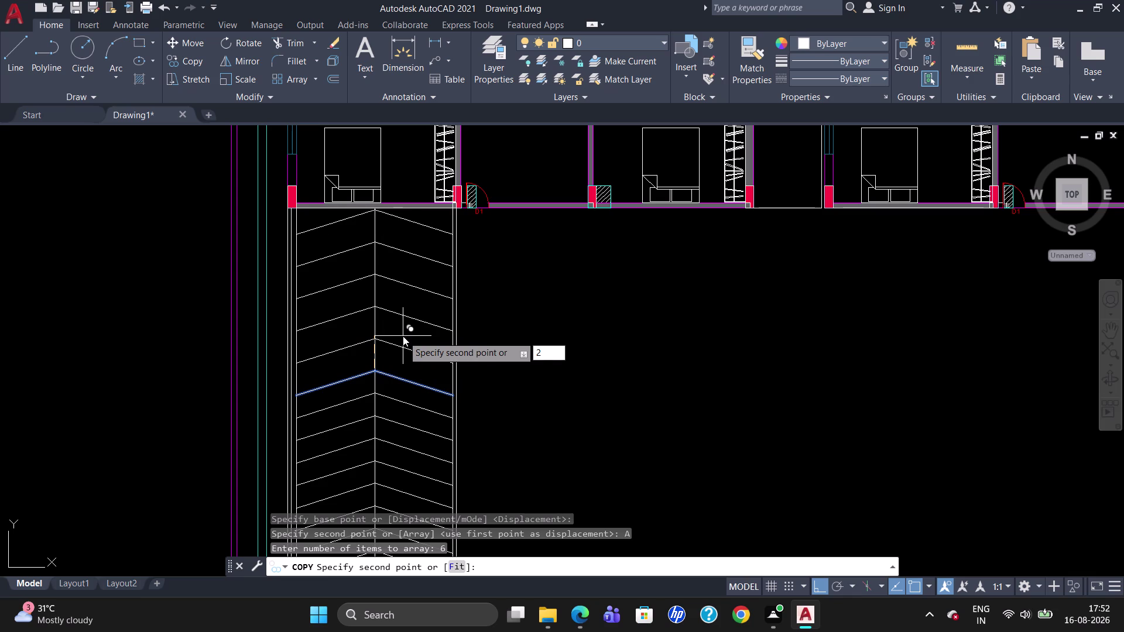
key(apostrophe)
key(shift+less)
text(90)
key(Return)
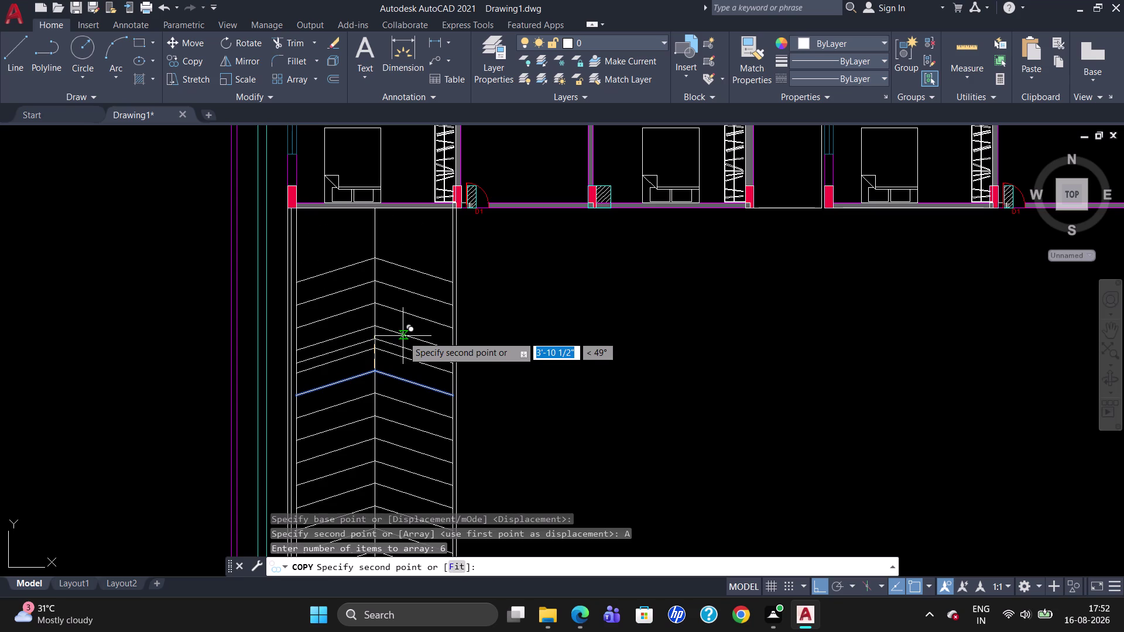
key(Escape)
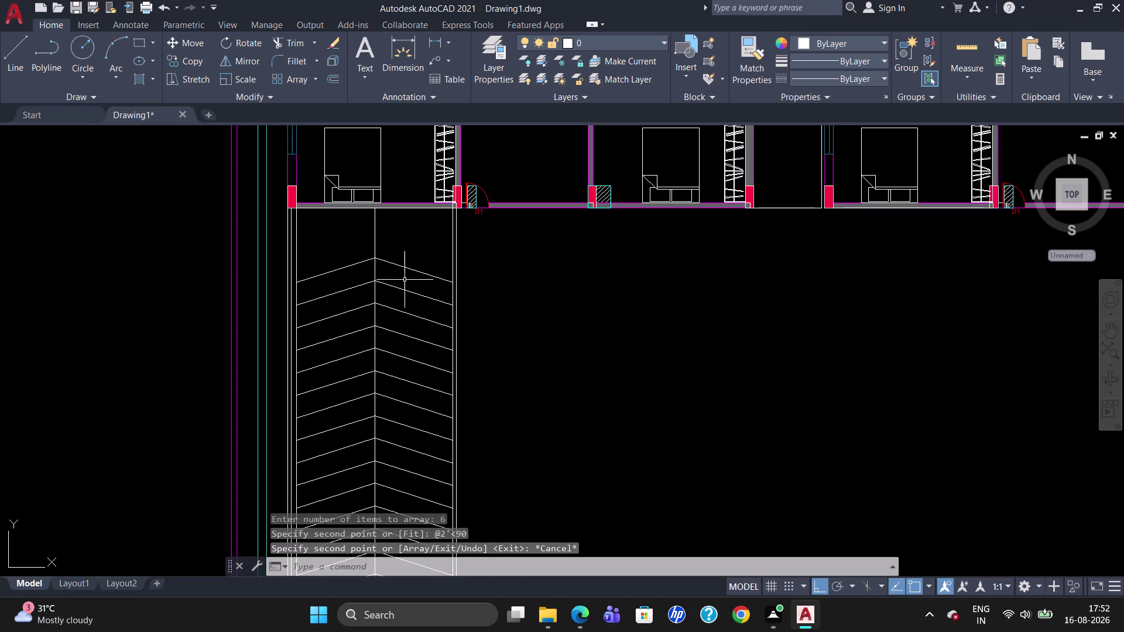
Copy the topmost chevron upward twice at 2' intervals.
click(379, 258)
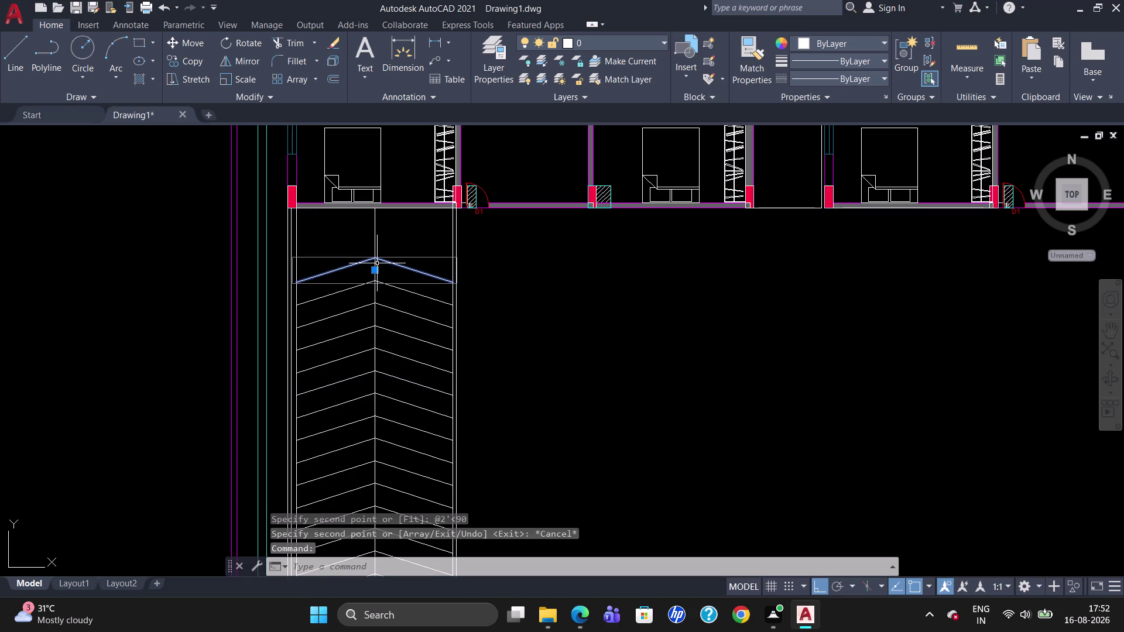
text(CO)
key(Return)
click(378, 260)
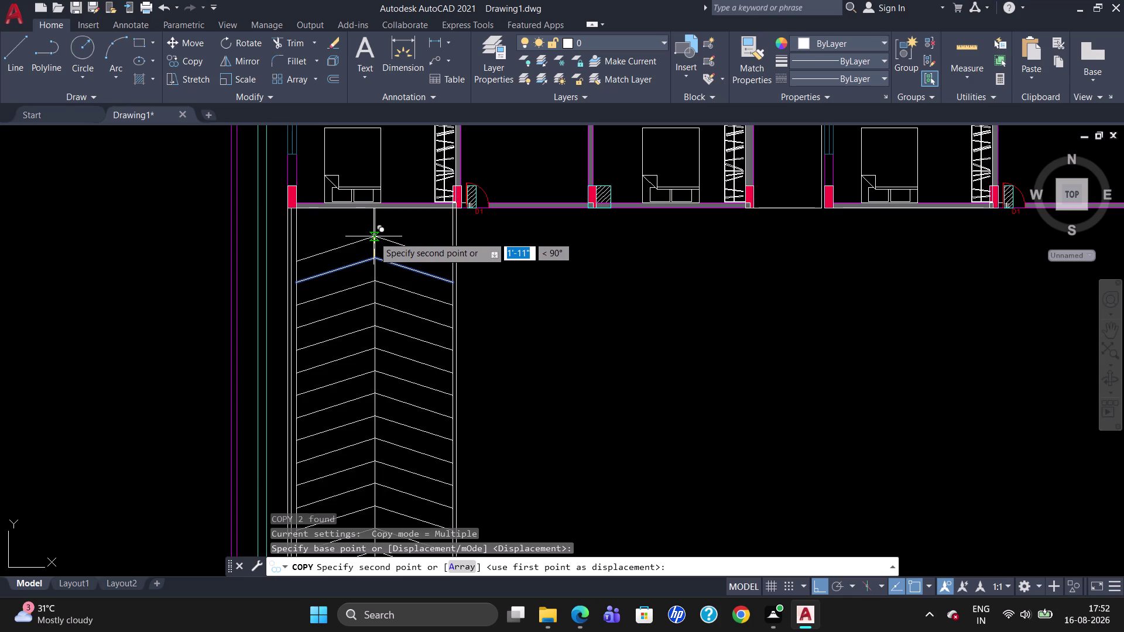
text(2)
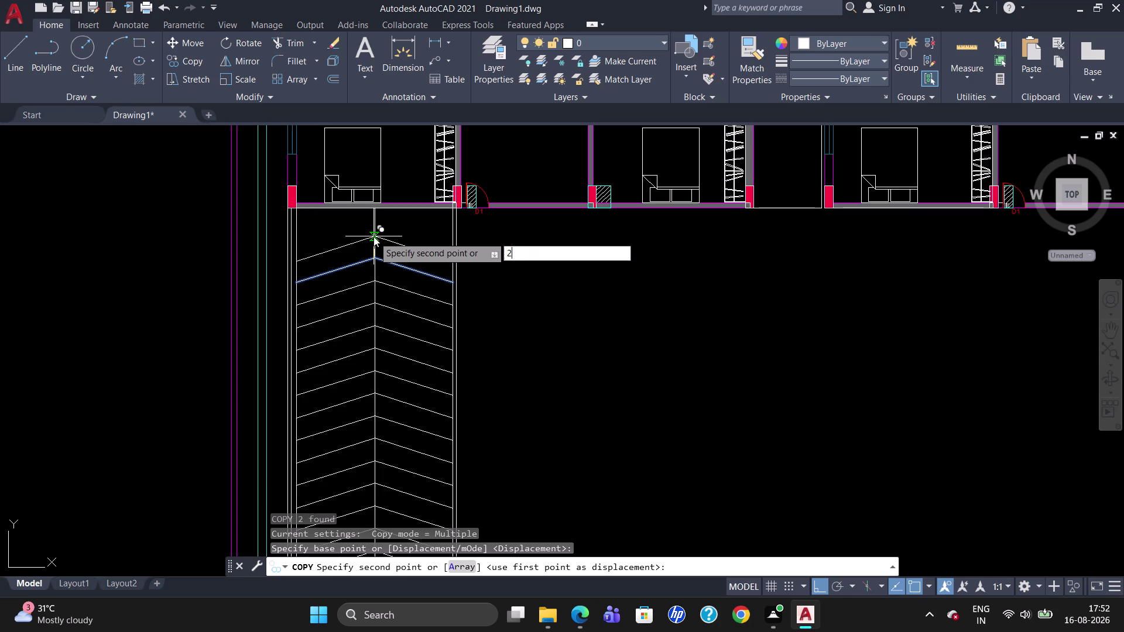
text(')
key(Return)
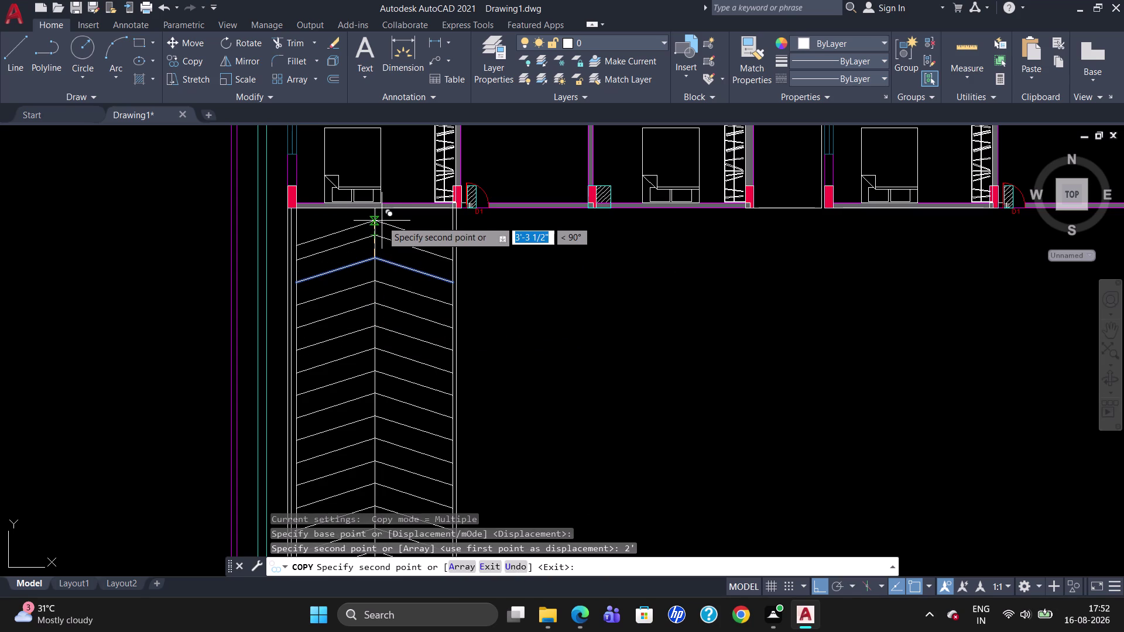
key(2)
key(apostrophe)
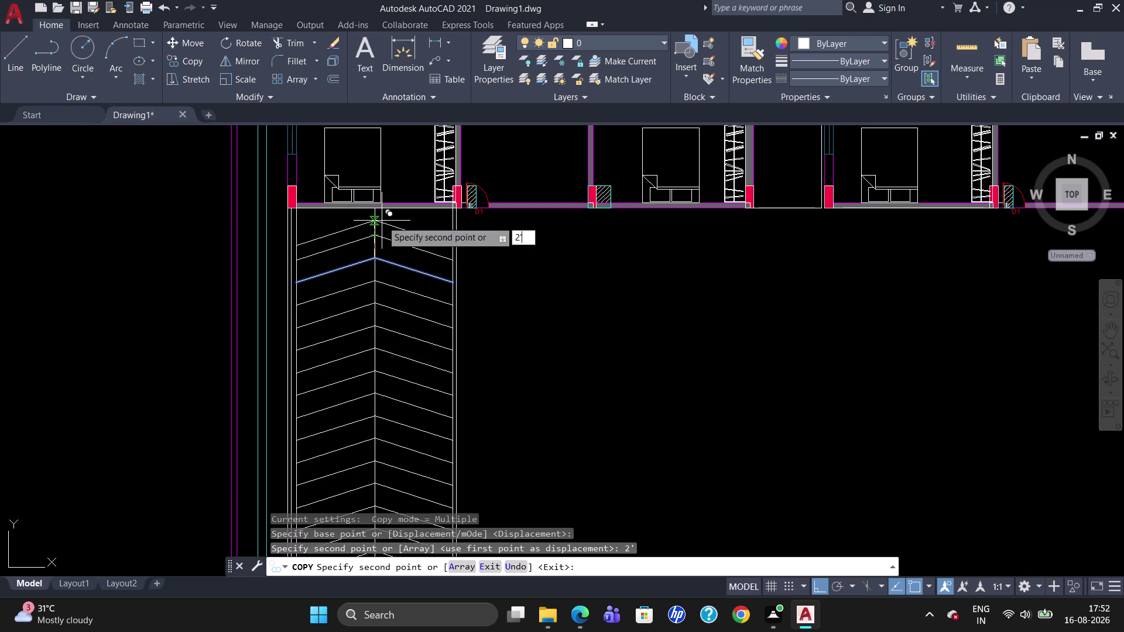
key(Return)
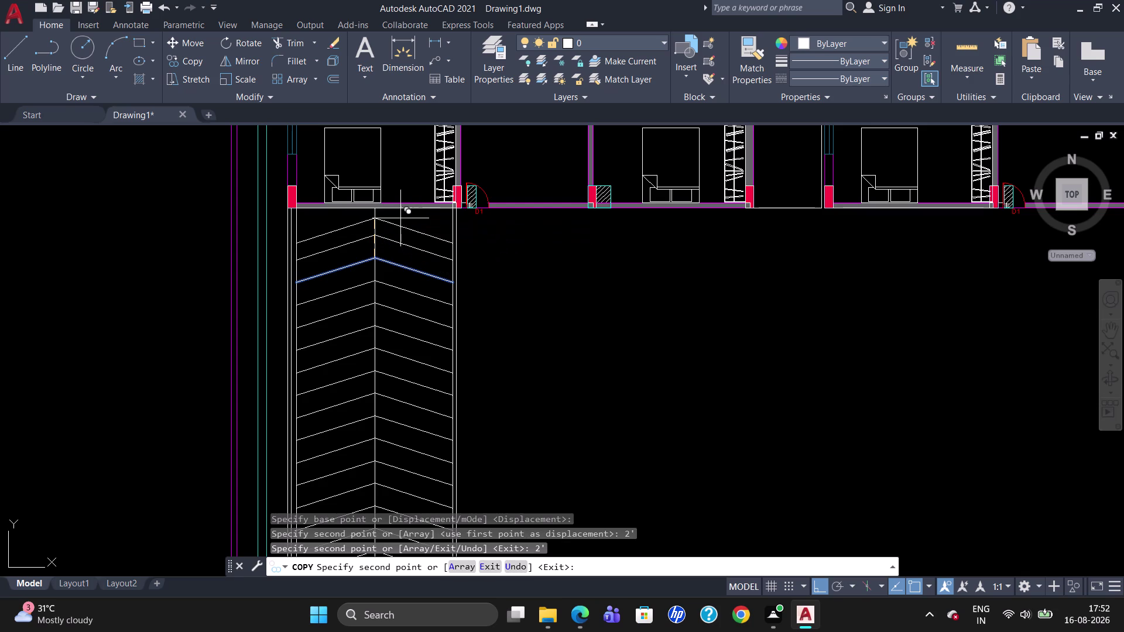
key(Escape)
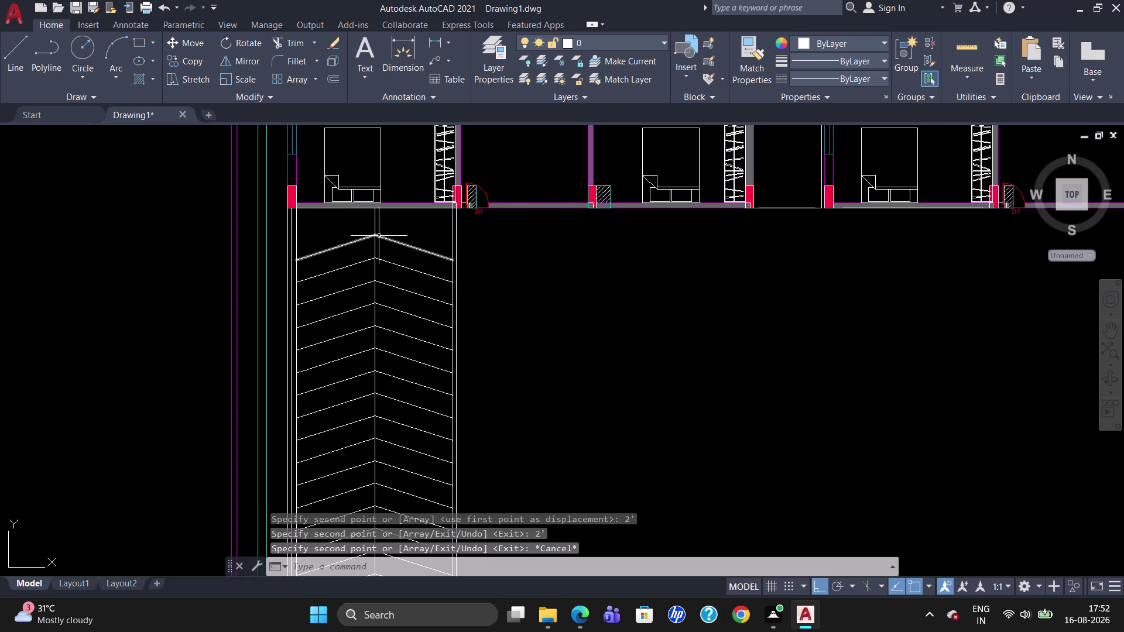
Copy the newest top chevron another 2' higher.
click(376, 235)
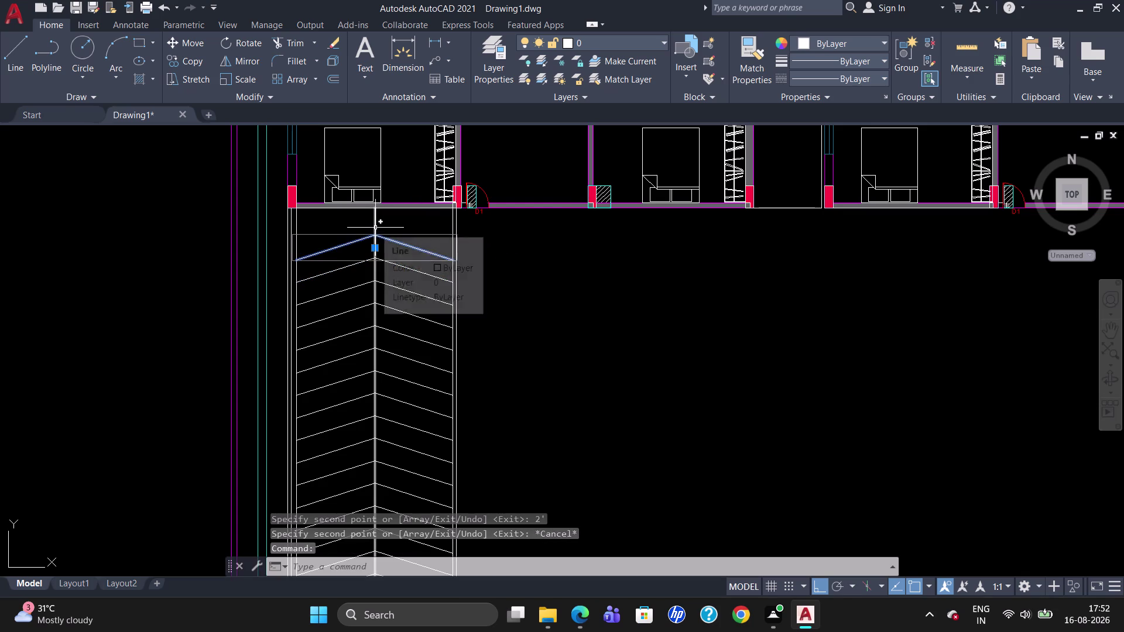
text(CO)
key(Return)
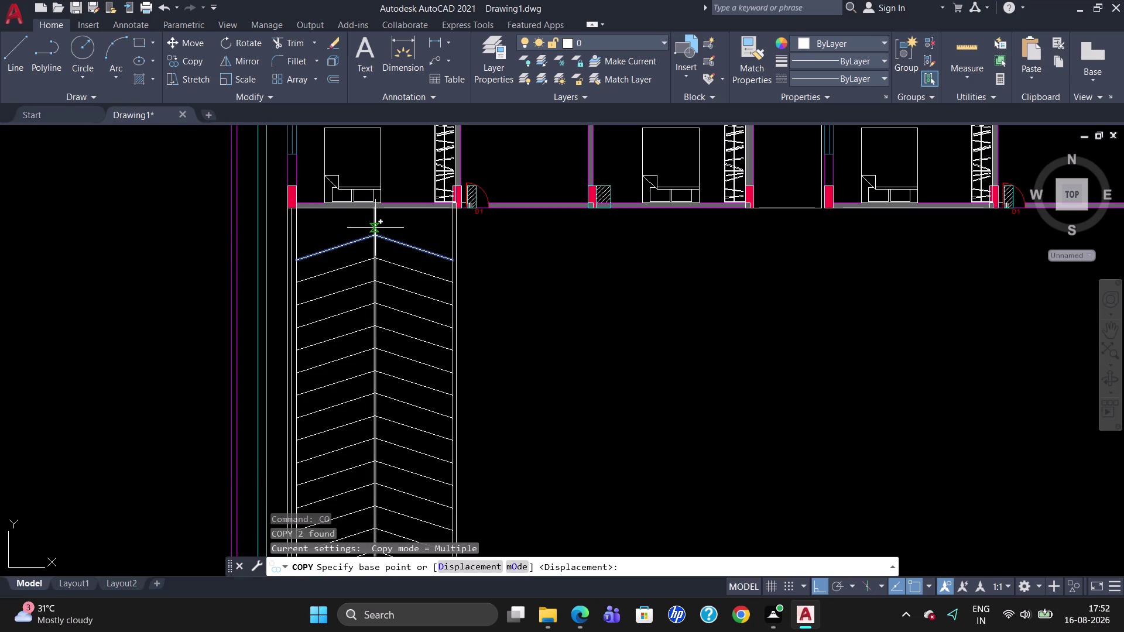
click(378, 232)
text(2)
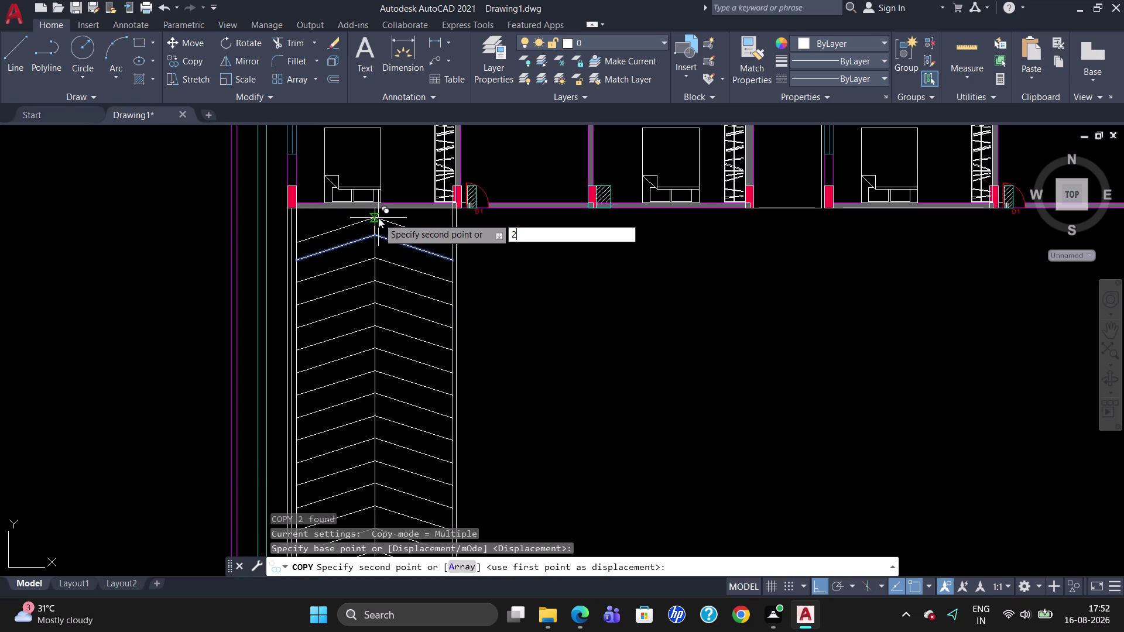
text(')
key(Return)
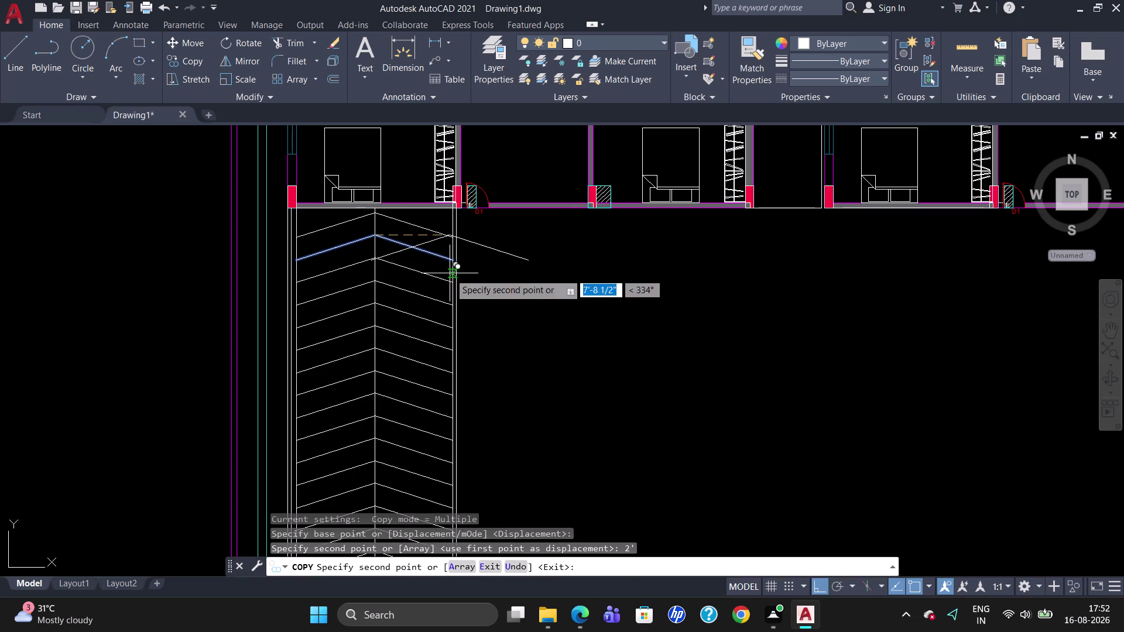
key(Escape)
scroll(down, 3)
scroll(up, 3)
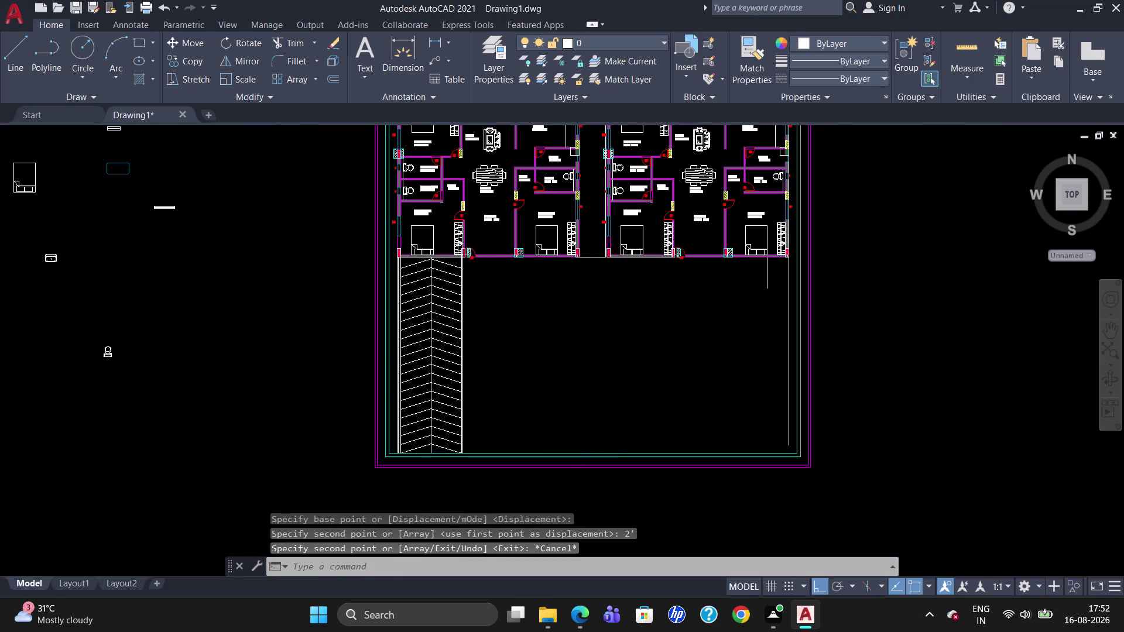
scroll(down, 3)
scroll(up, 3)
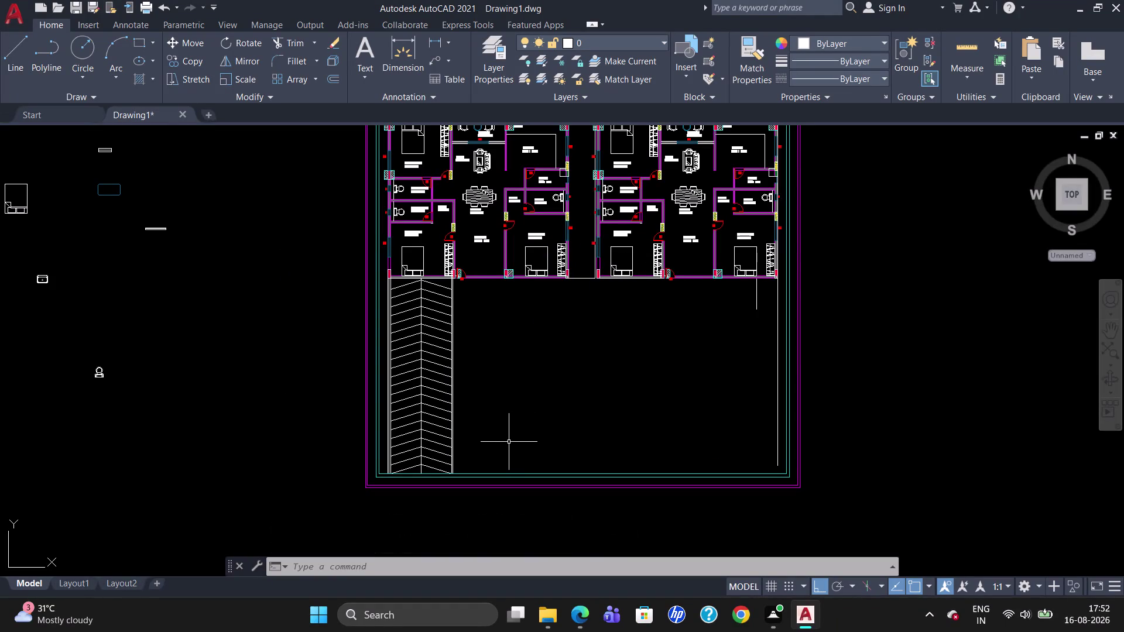
scroll(down, 3)
scroll(up, 3)
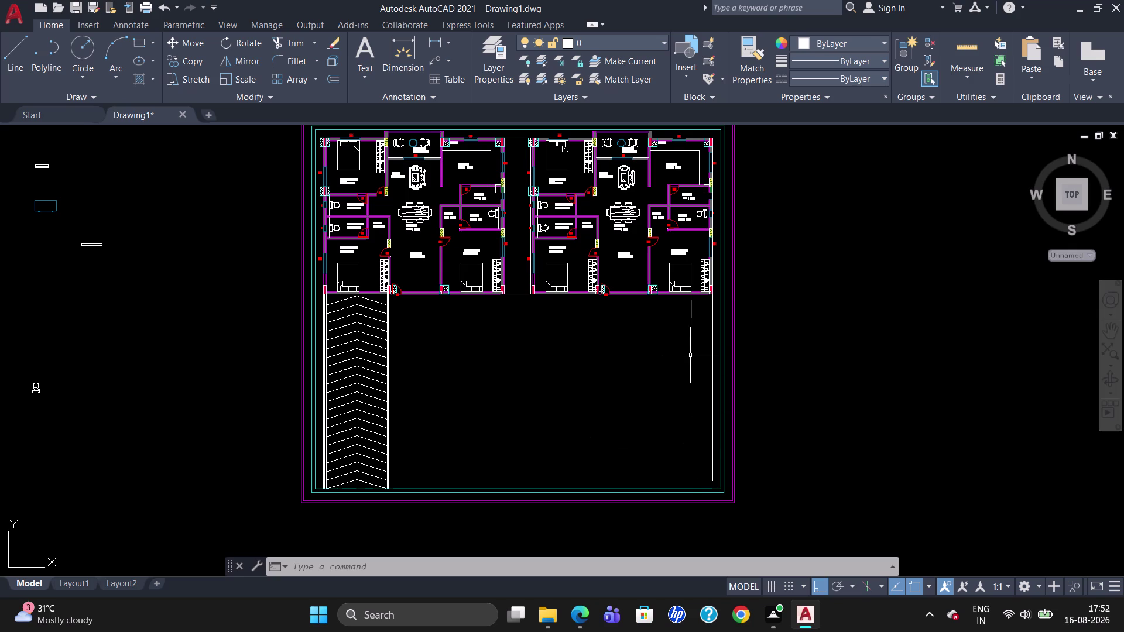
scroll(up, 3)
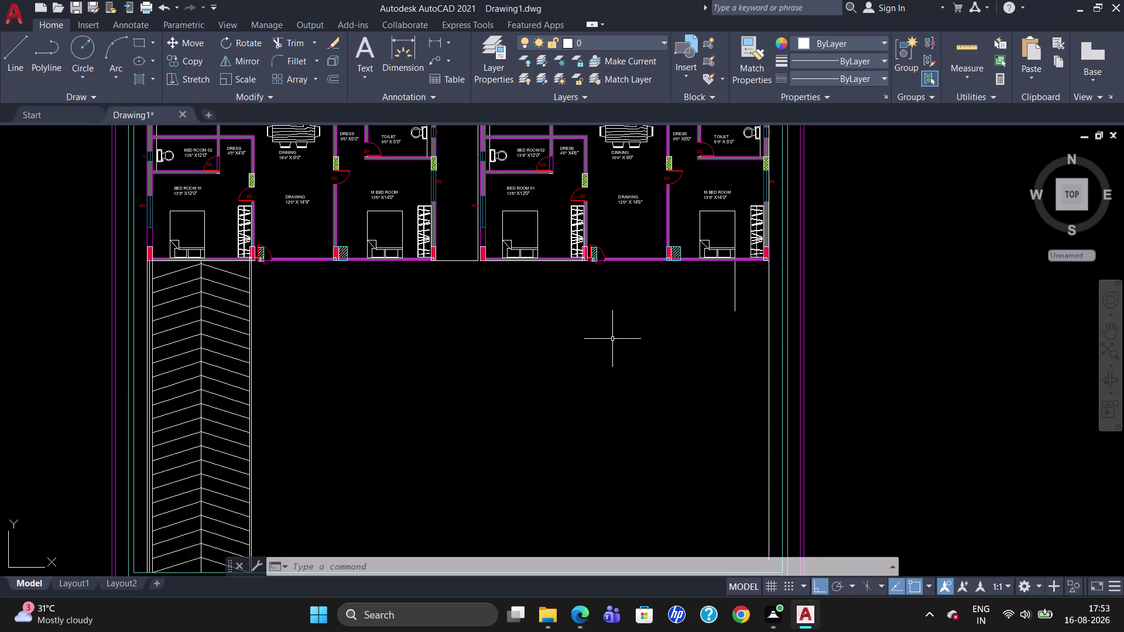
scroll(up, 3)
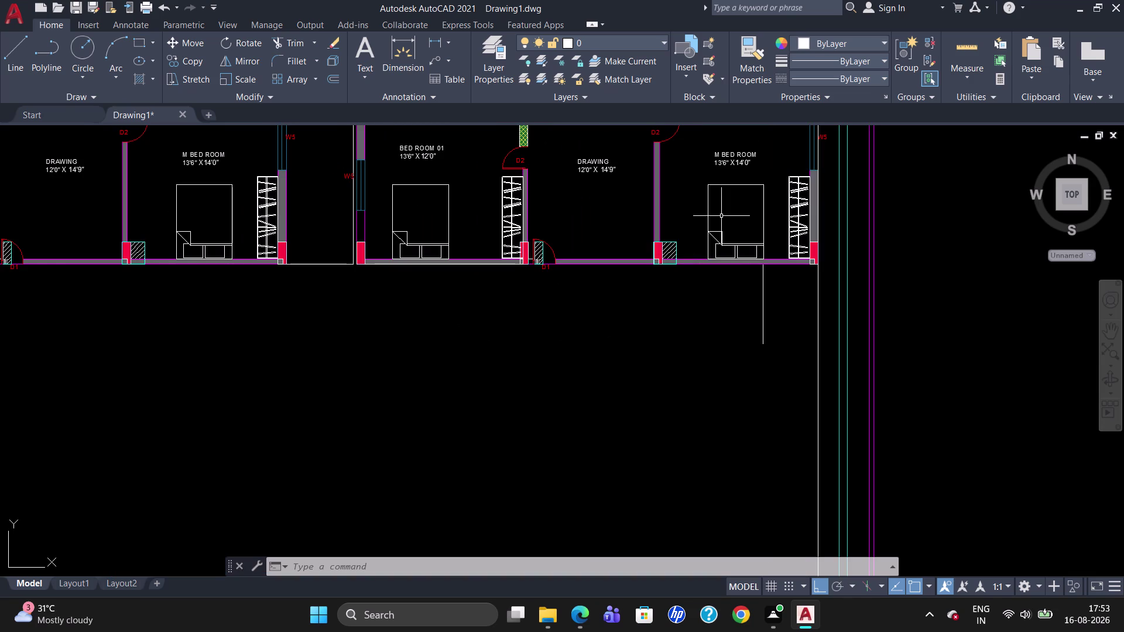
scroll(down, 3)
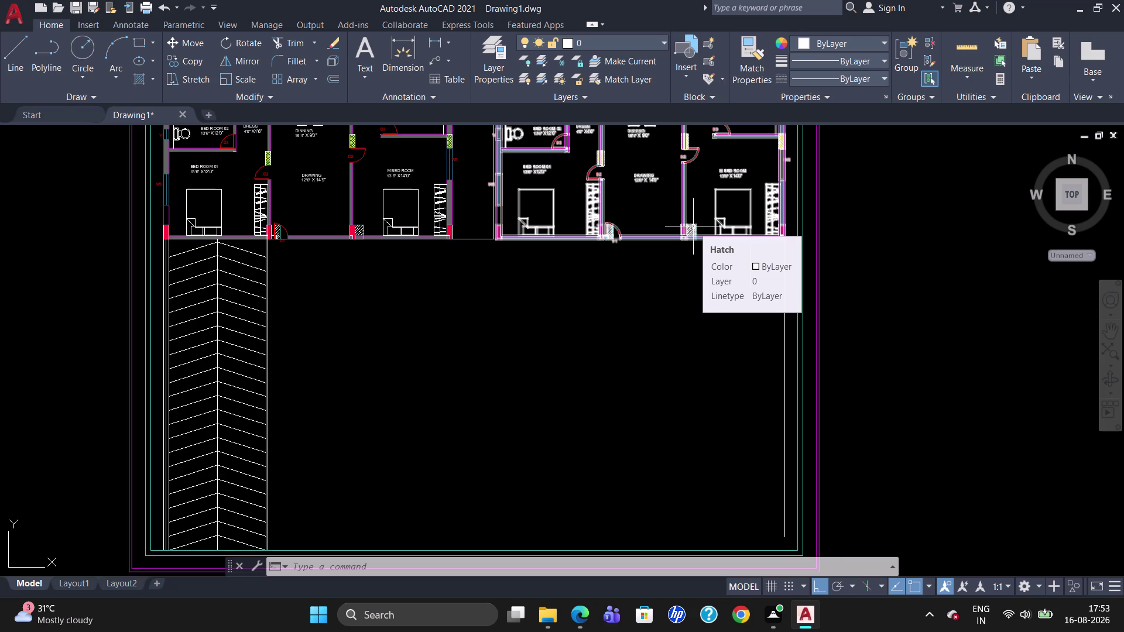
scroll(up, 3)
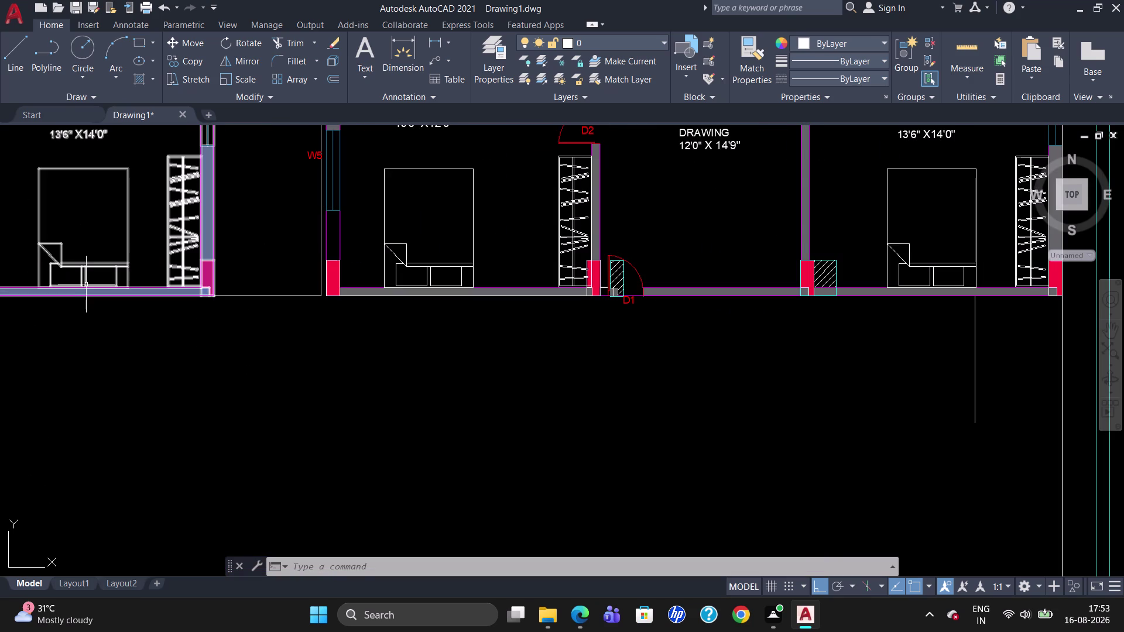
click(614, 271)
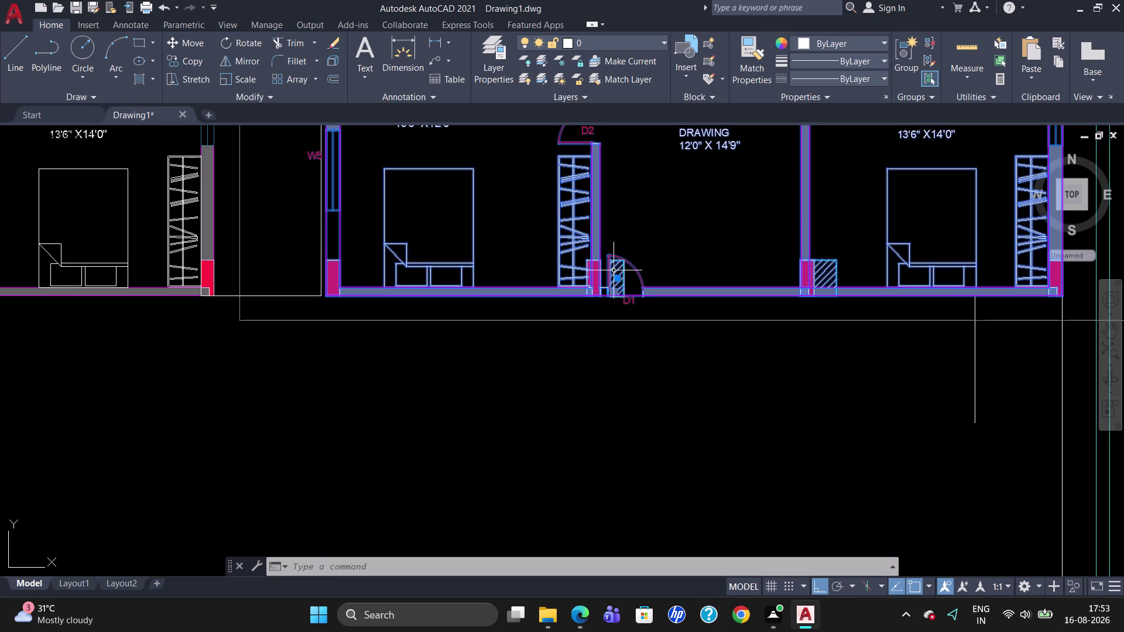
text(UN)
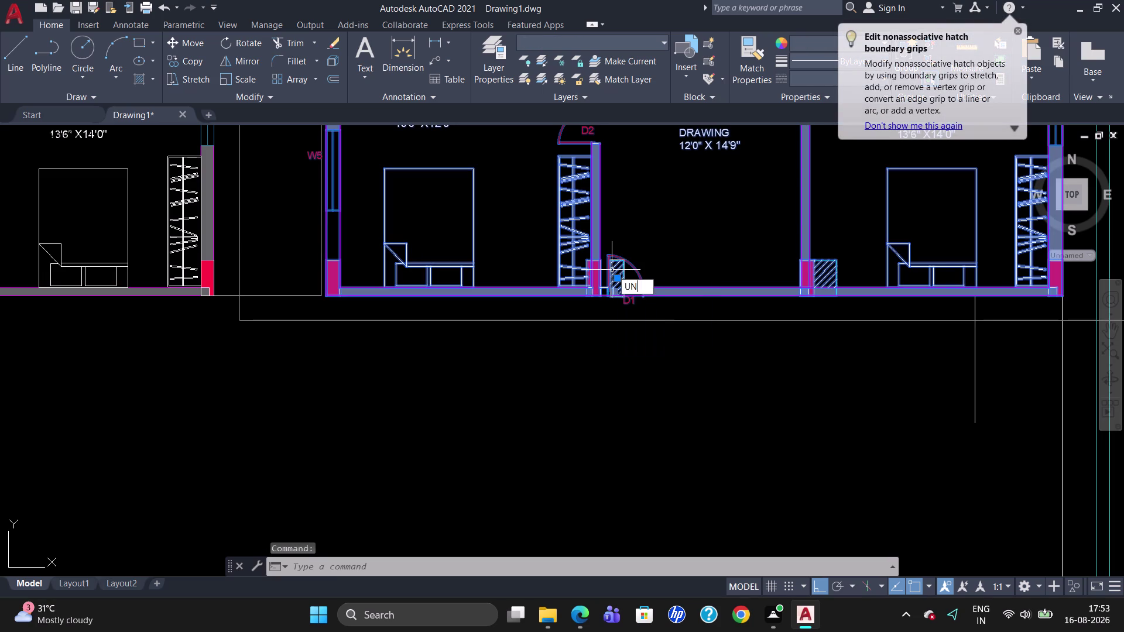
text(G)
key(Return)
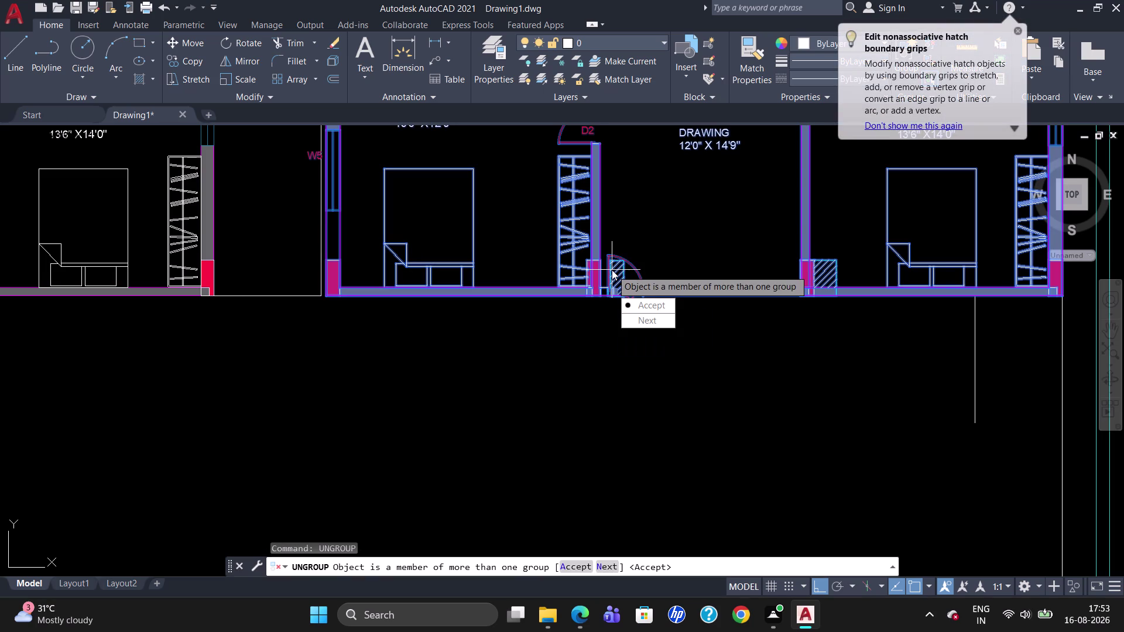
key(Escape)
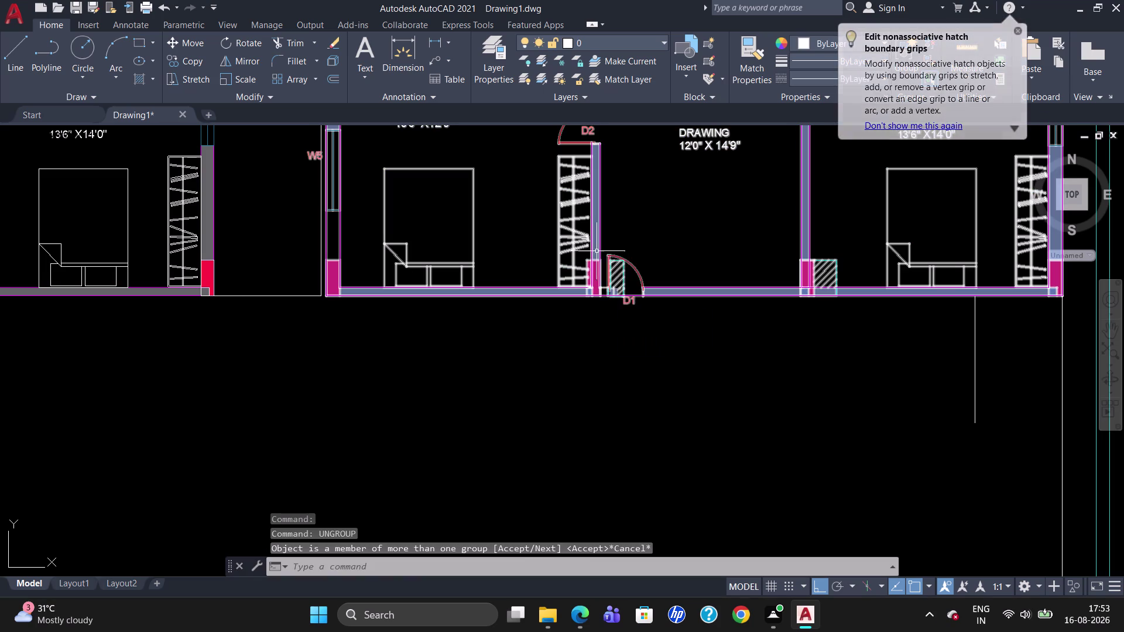
click(615, 274)
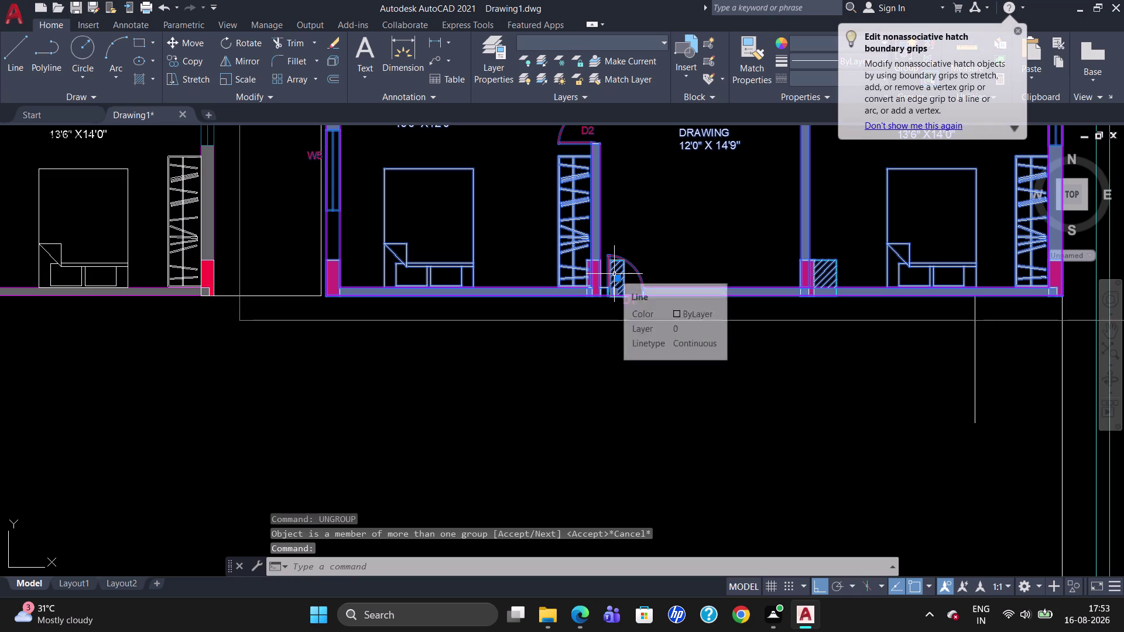
key(u)
text(NG)
key(Return)
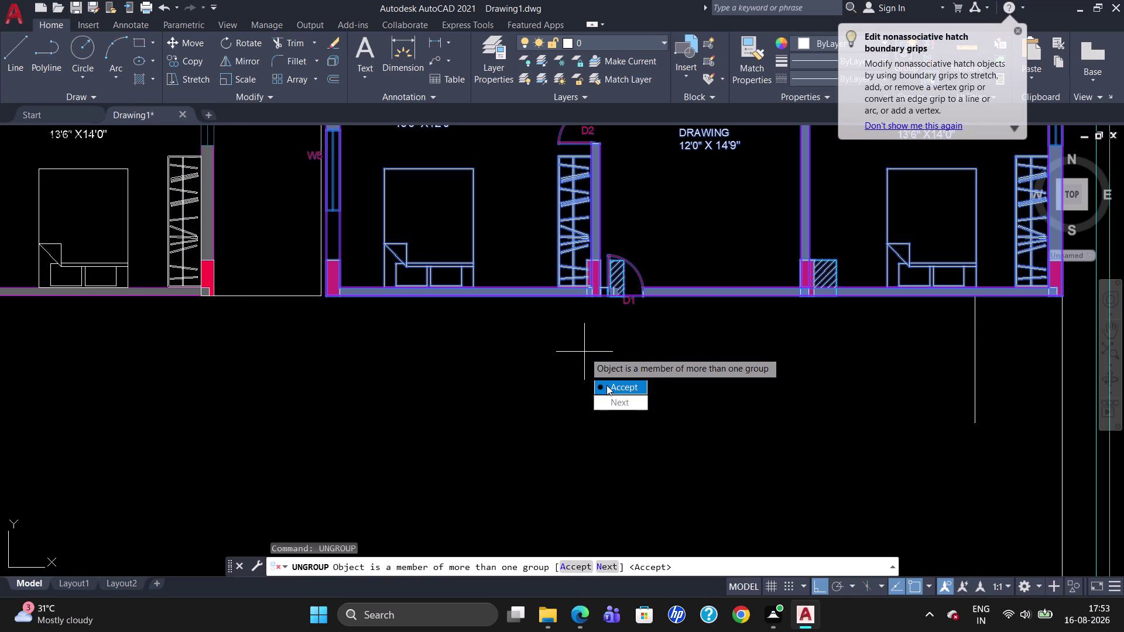
drag(616, 390, 584, 352)
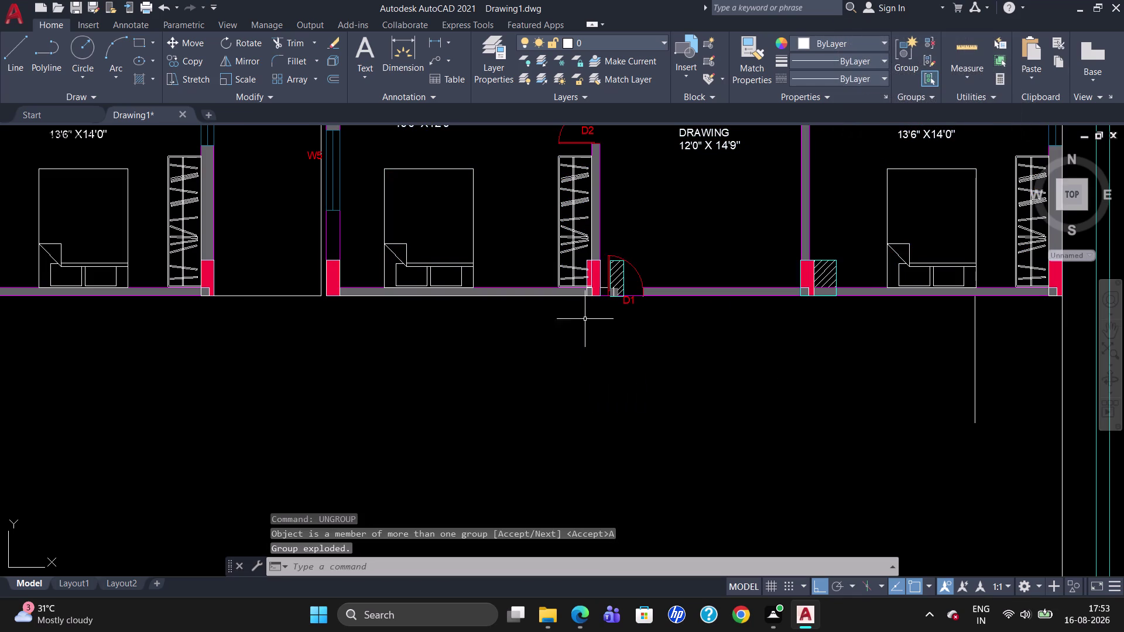
click(612, 274)
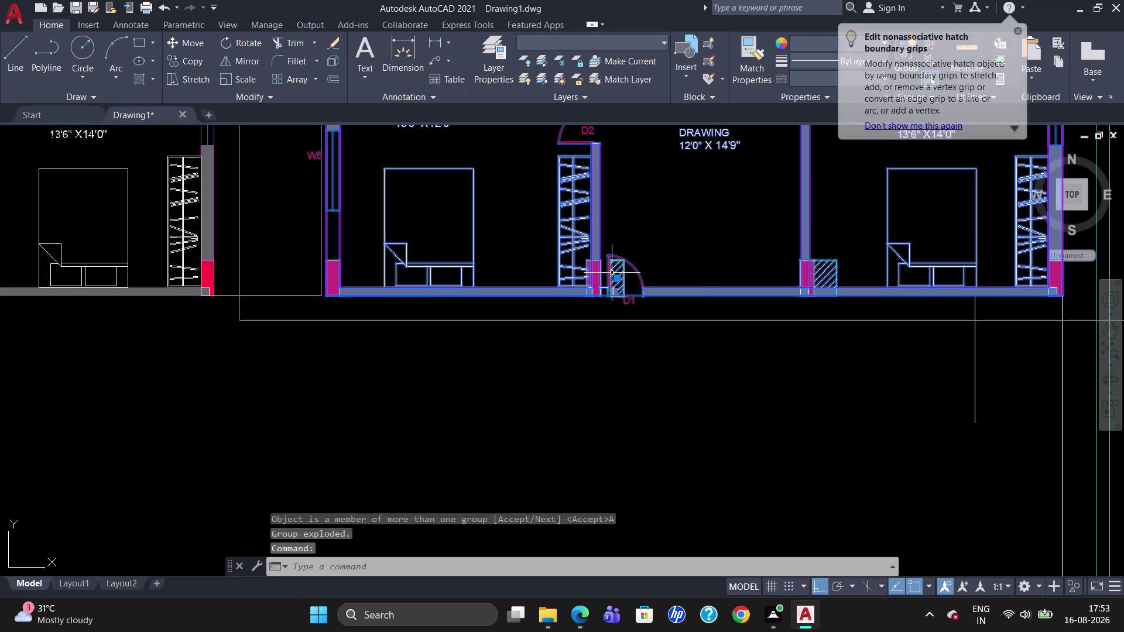
key(c)
key(BackSpace)
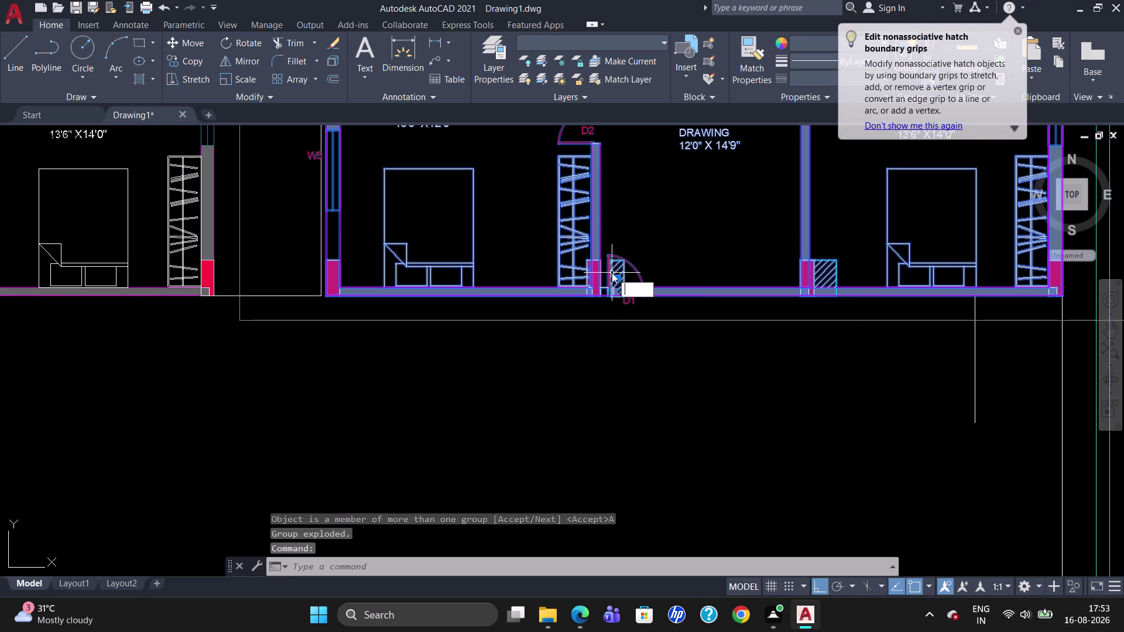
text(UN)
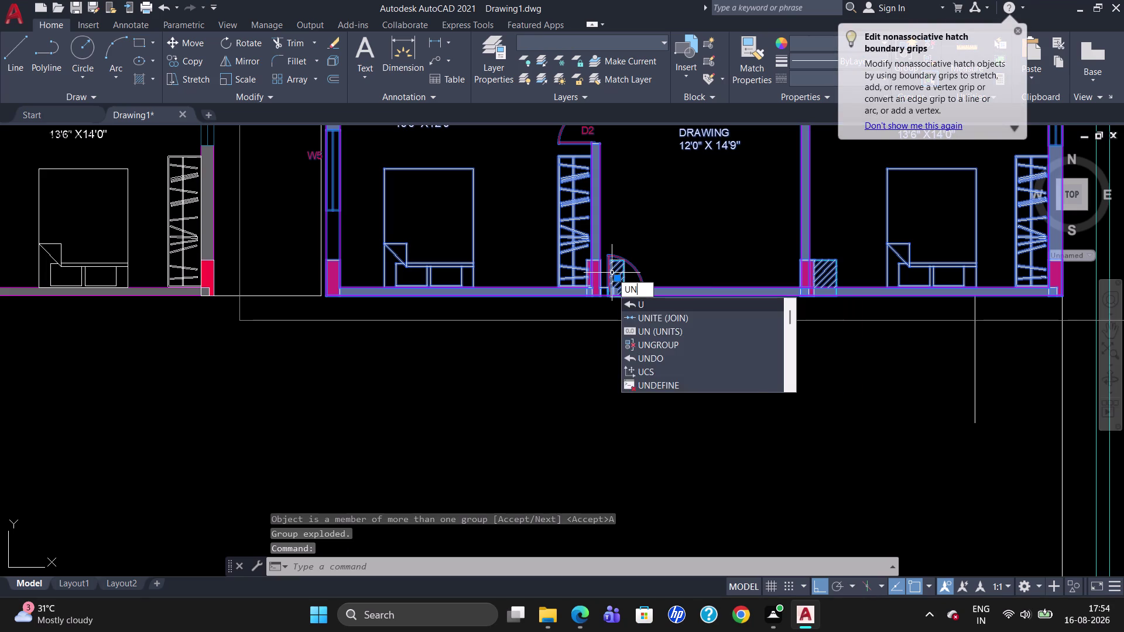
text(G)
key(Return)
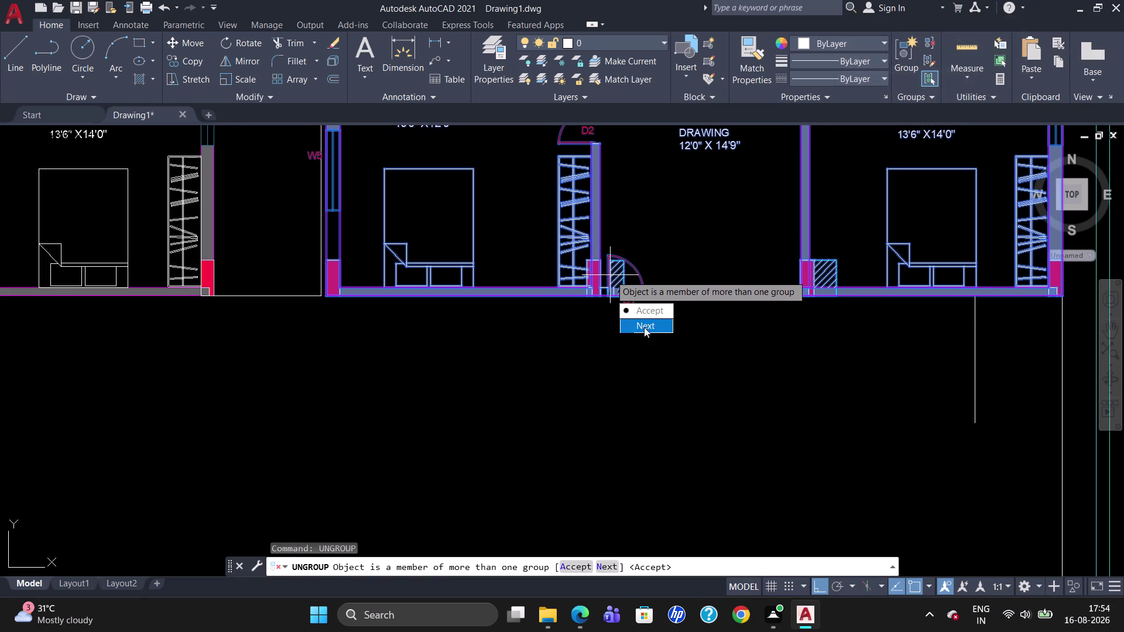
drag(644, 327, 610, 275)
drag(636, 325, 610, 275)
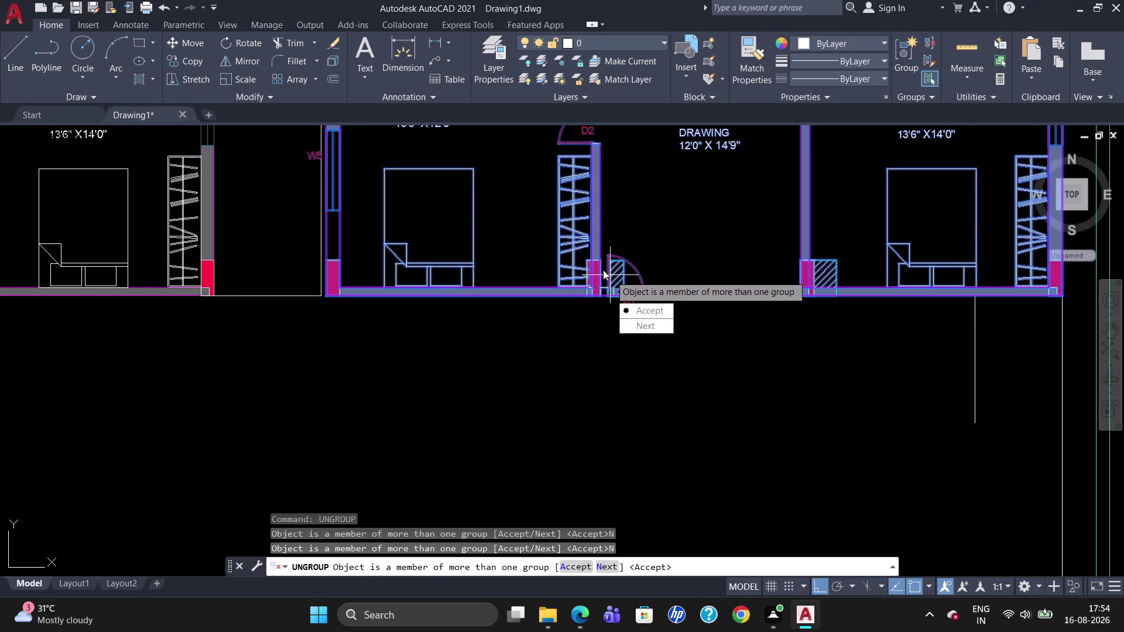
click(595, 253)
key(Escape)
scroll(down, 3)
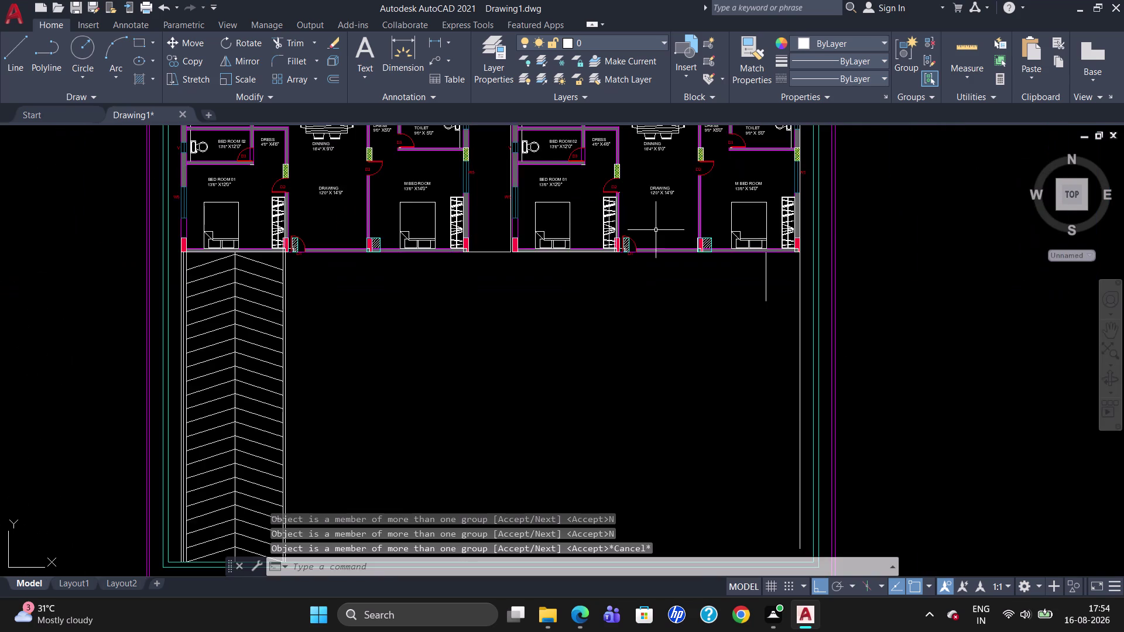
scroll(up, 3)
scroll(down, 3)
scroll(up, 3)
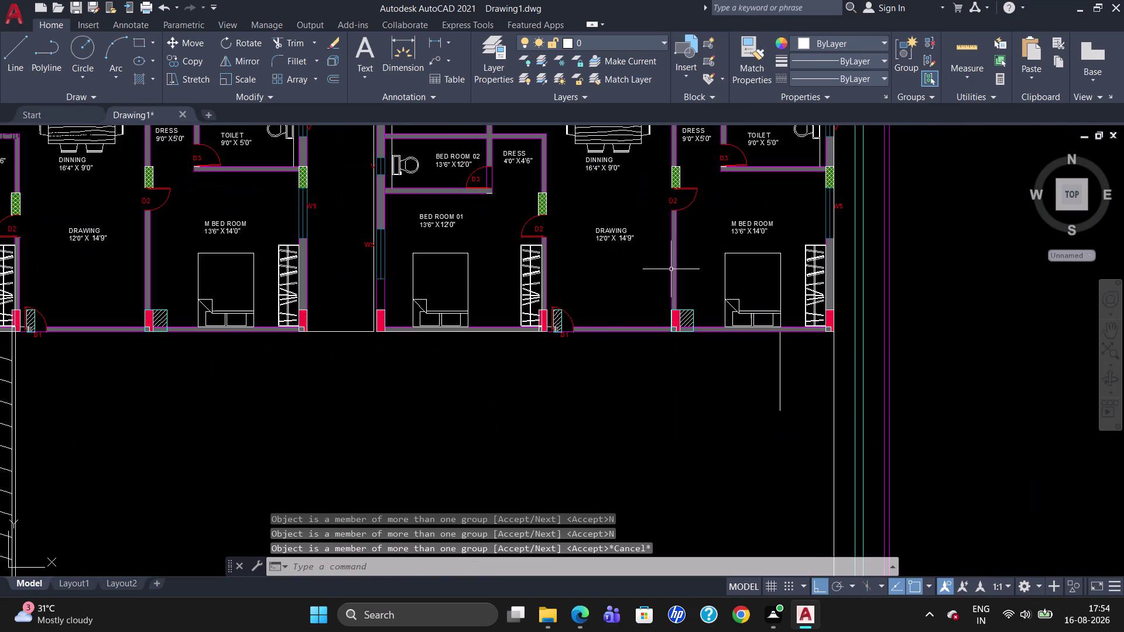
scroll(up, 3)
click(556, 319)
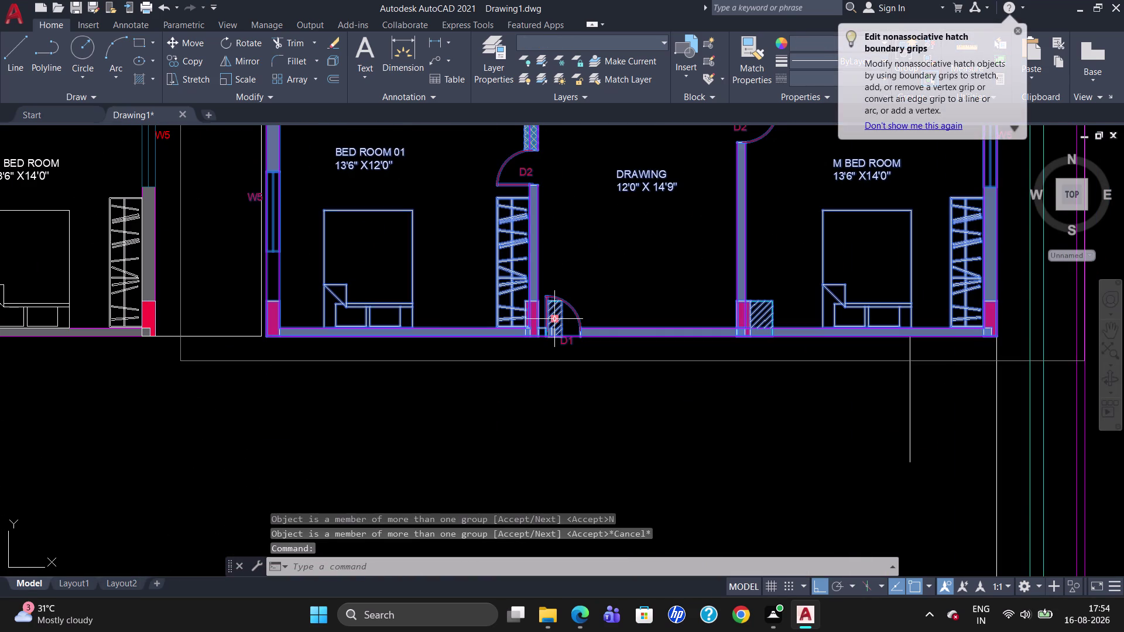
key(x)
key(Return)
click(556, 318)
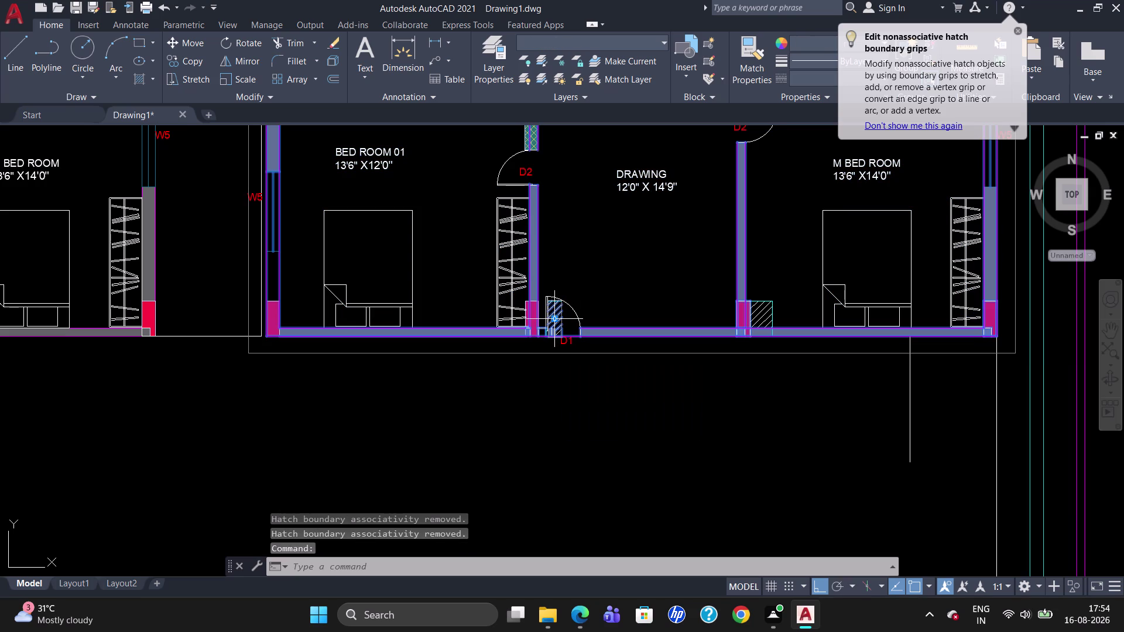
key(Escape)
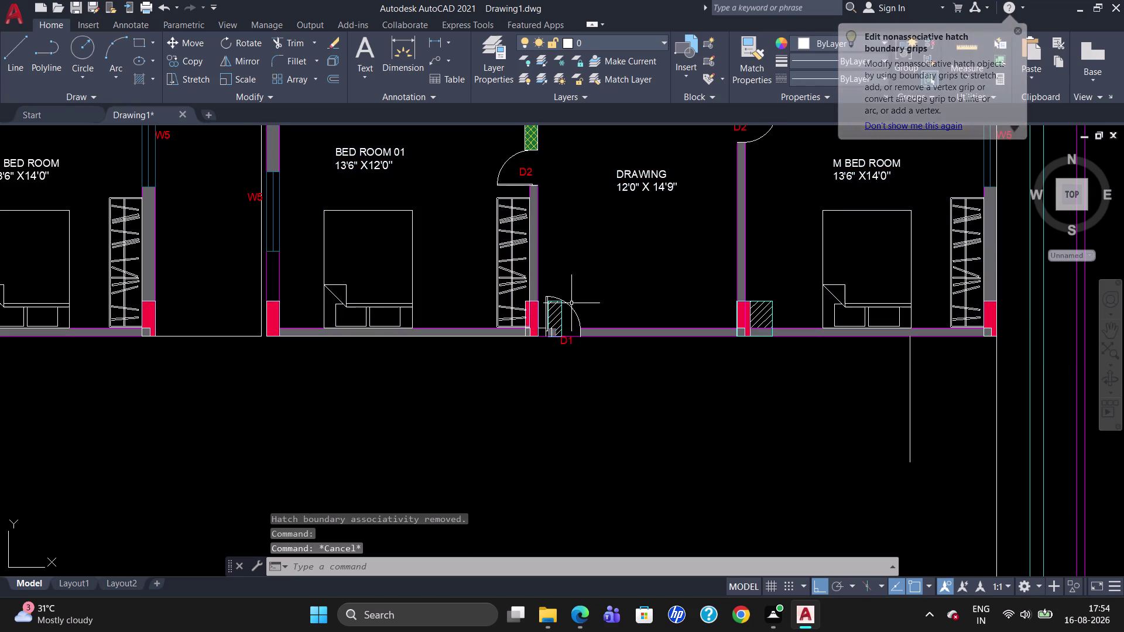
scroll(down, 3)
scroll(up, 3)
double_click(497, 329)
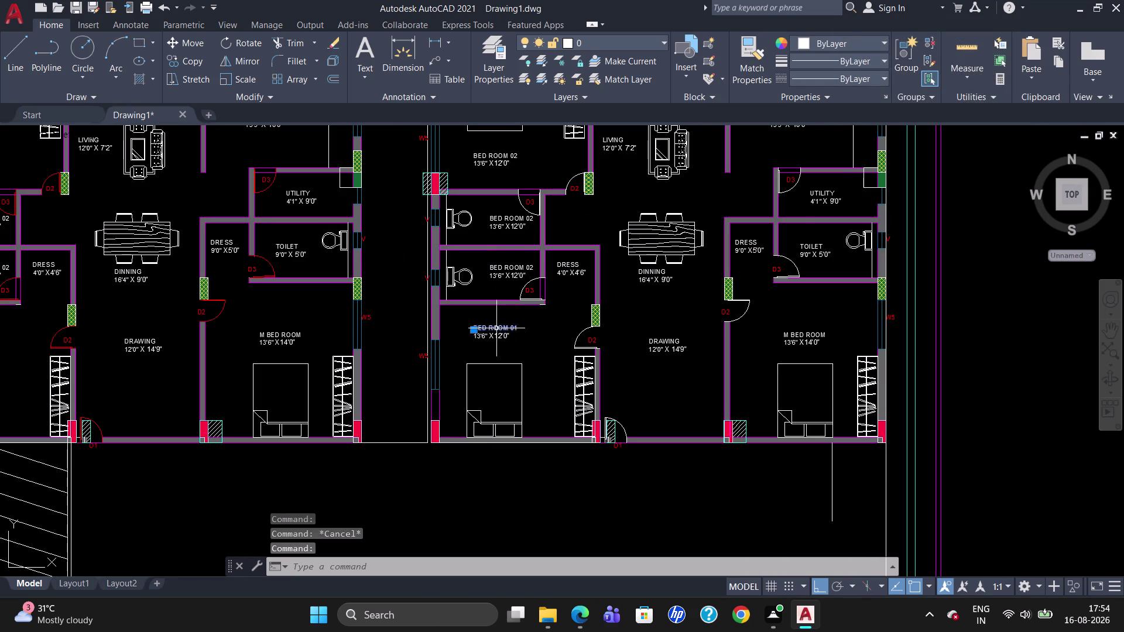
key(Escape)
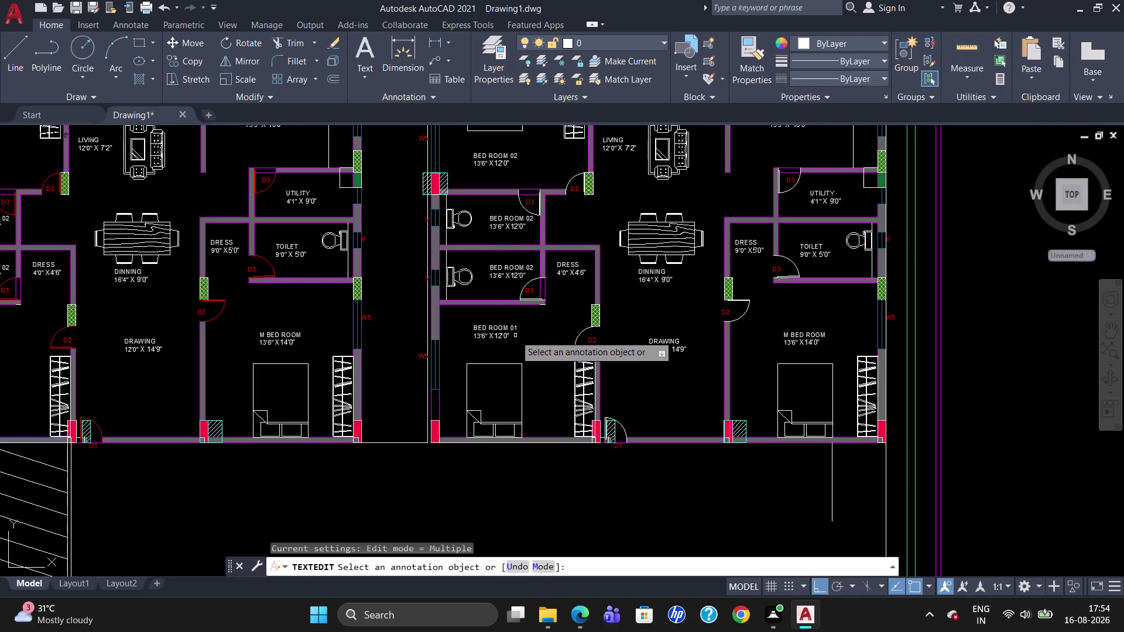
key(Escape)
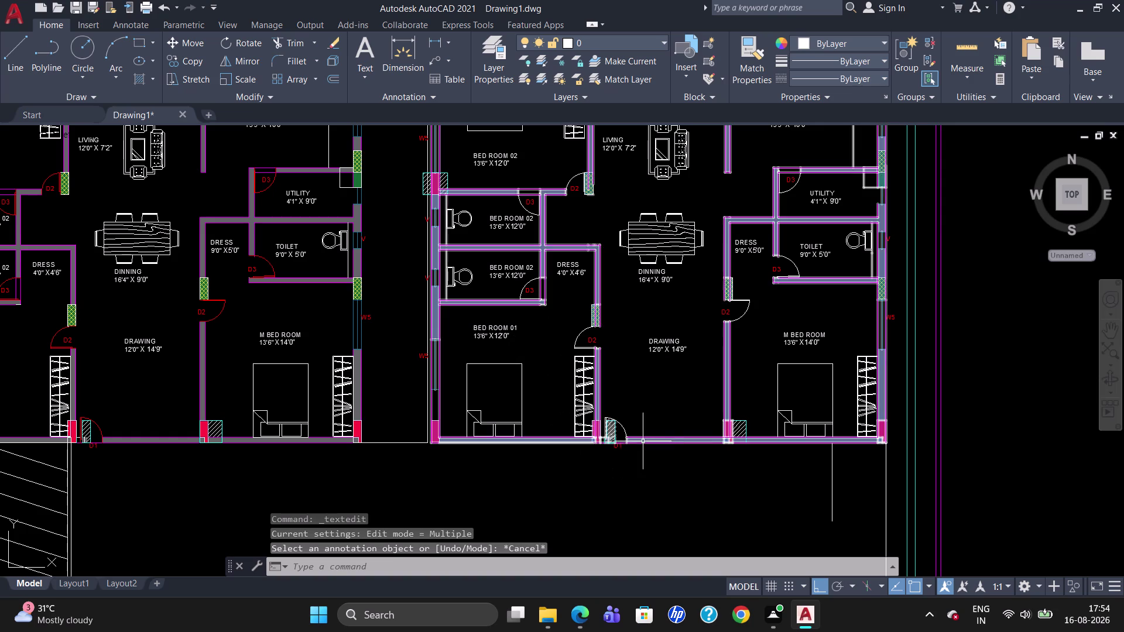
scroll(up, 3)
scroll(up, 3)
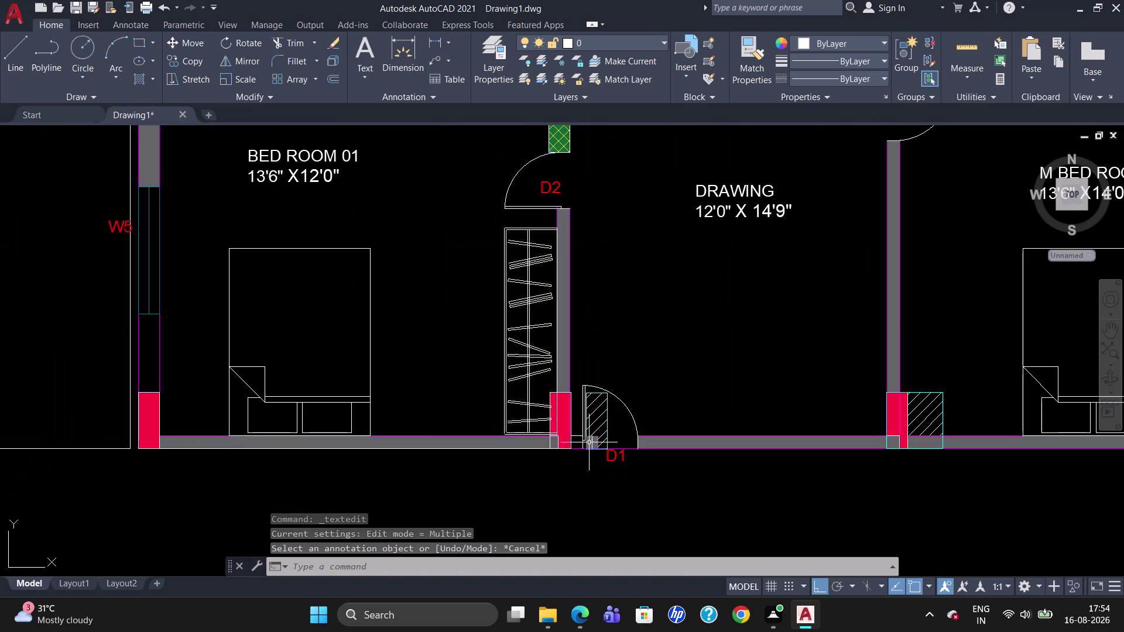
scroll(down, 3)
scroll(up, 3)
scroll(down, 3)
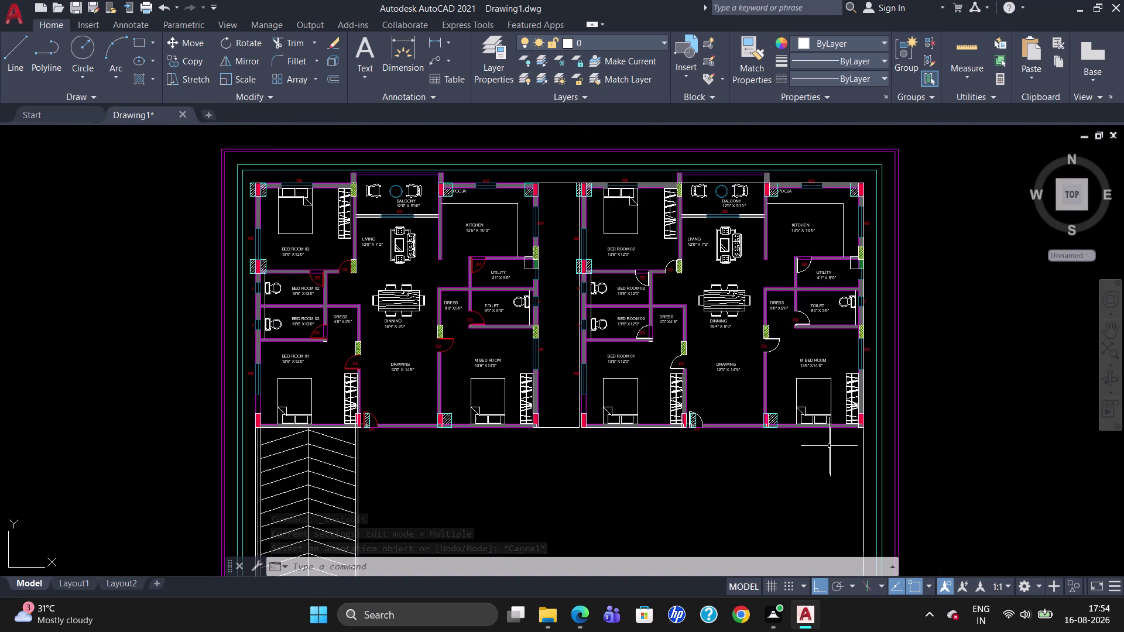
scroll(up, 3)
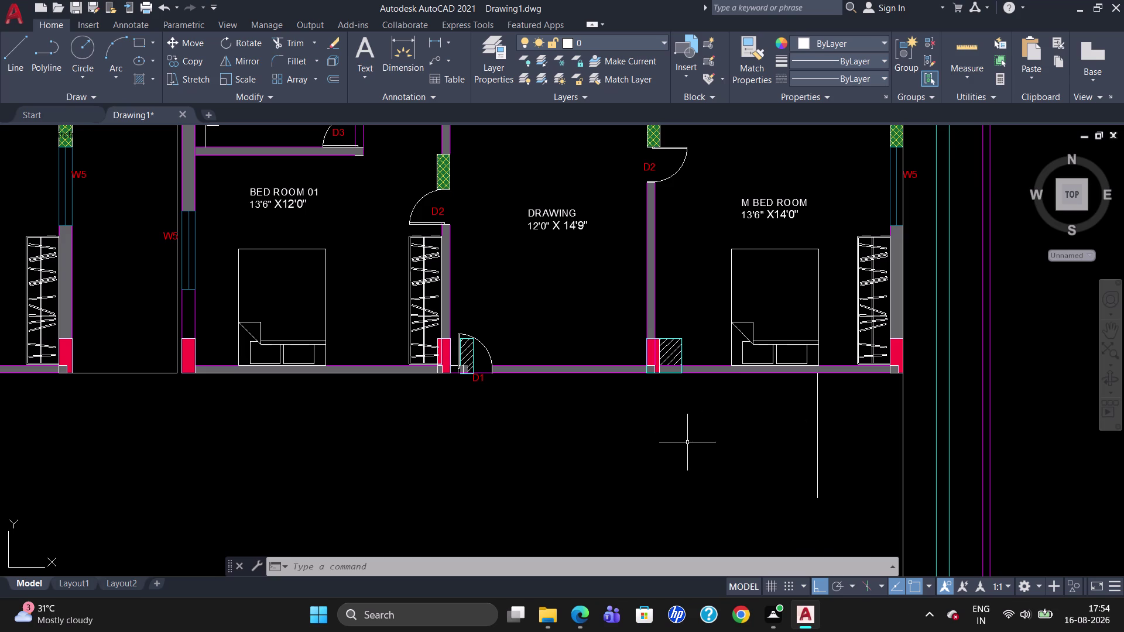
Draw a line left along the wall from the vertical line's top, then 7'1.5" downward.
key(l)
key(Return)
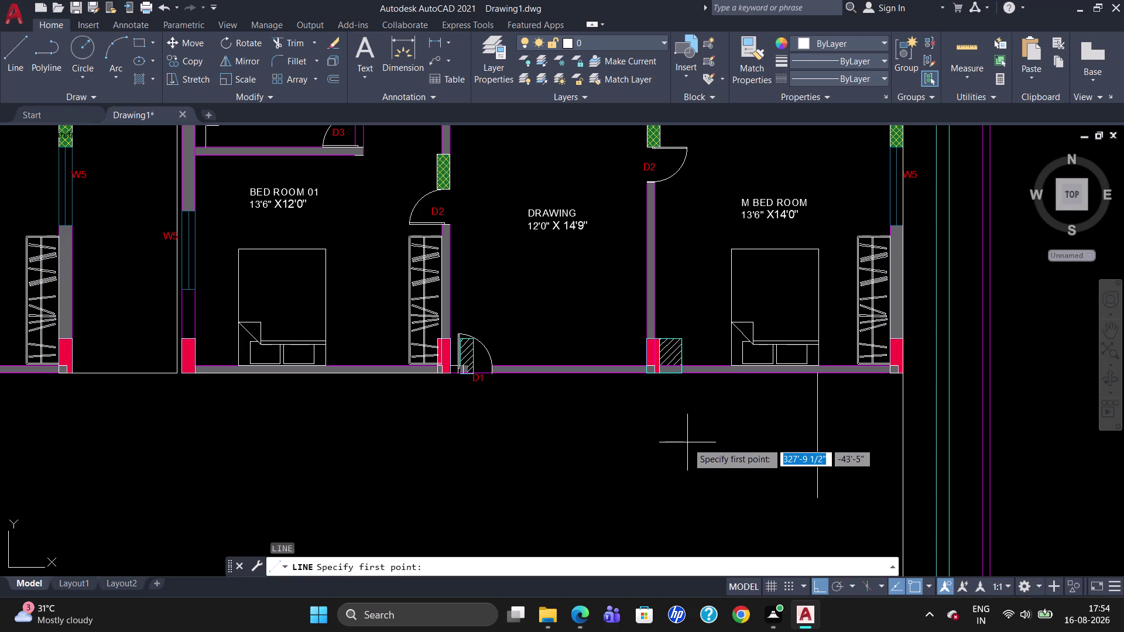
click(815, 374)
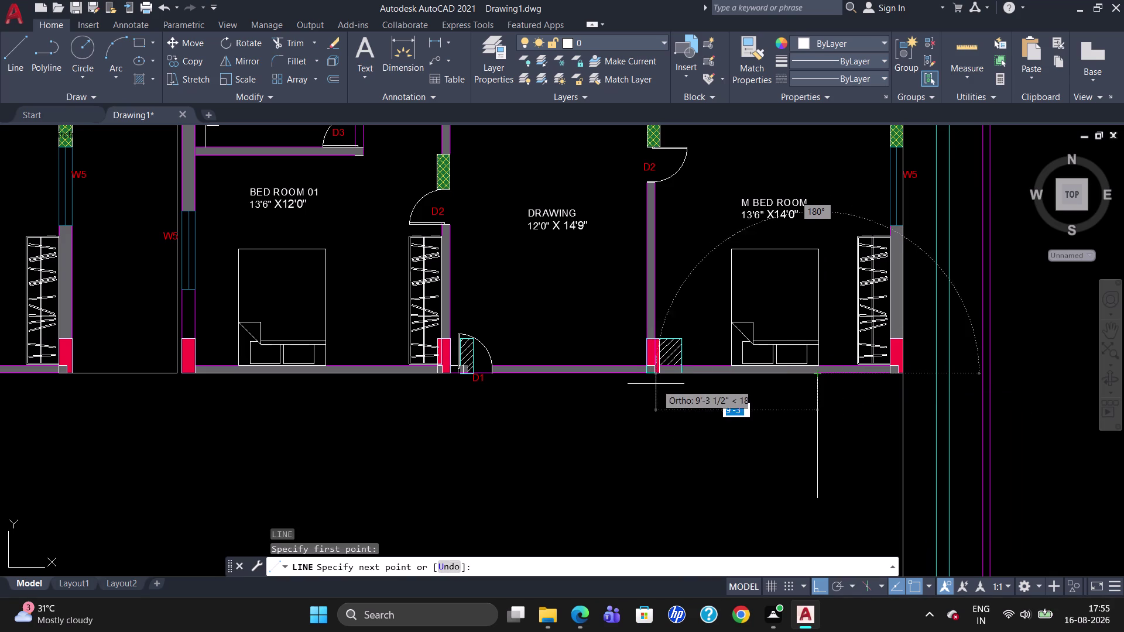
click(652, 375)
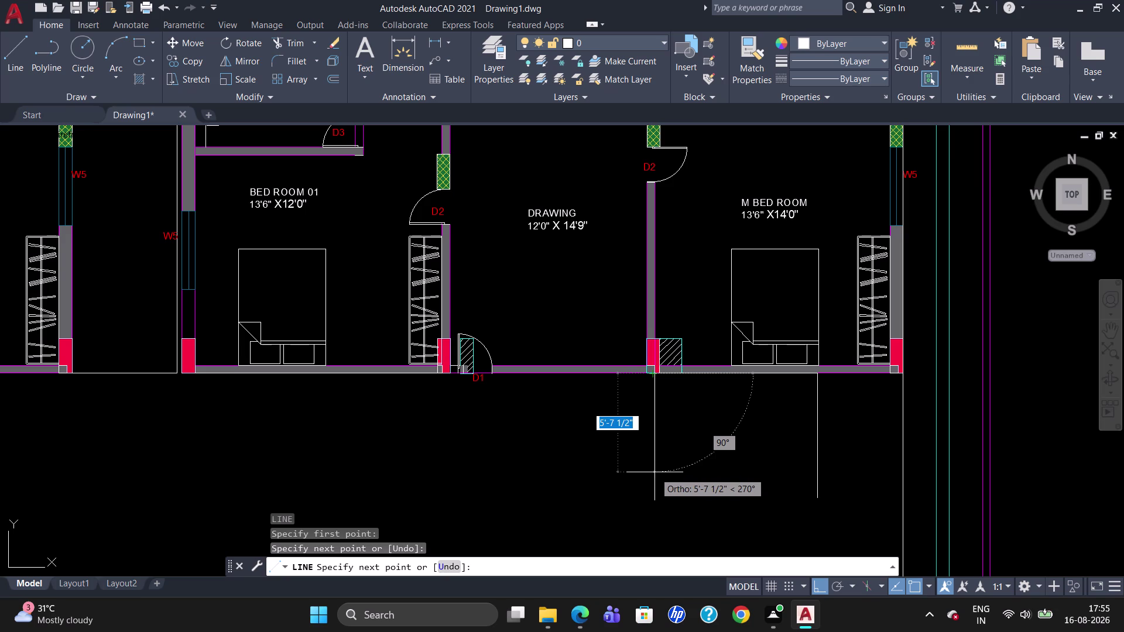
text(7'1.)
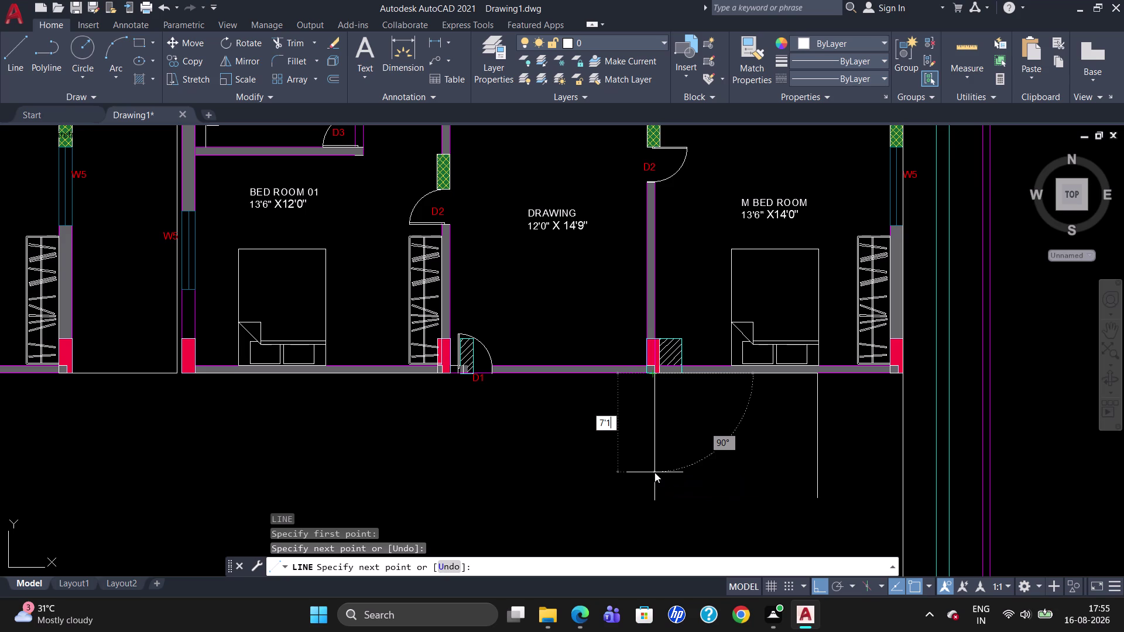
text(5")
key(Return)
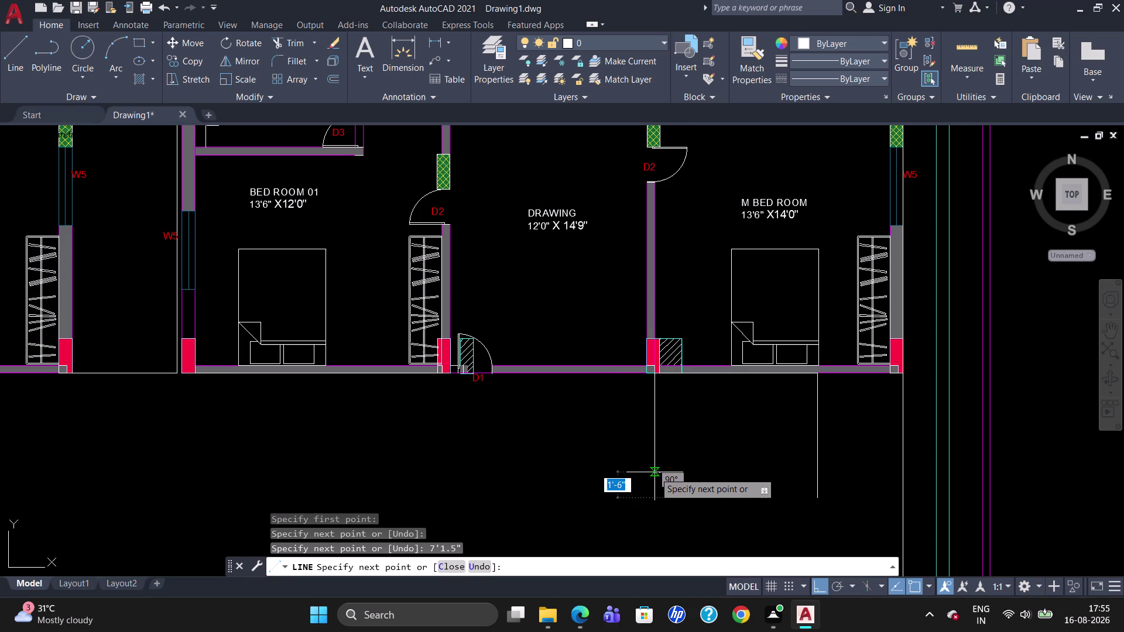
key(Return)
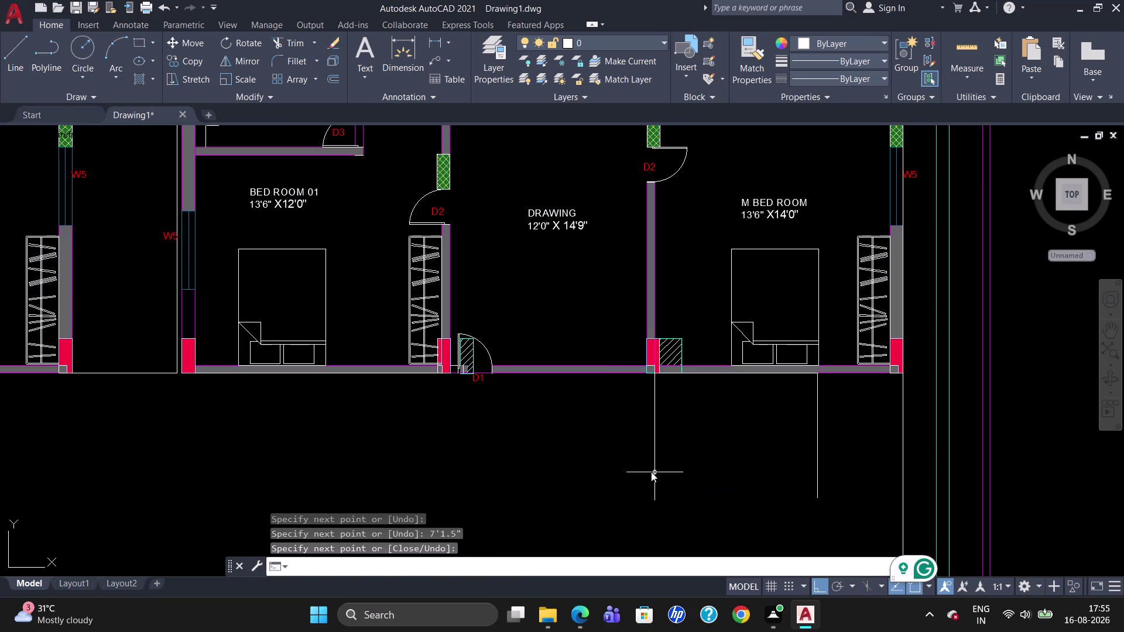
scroll(down, 3)
scroll(up, 3)
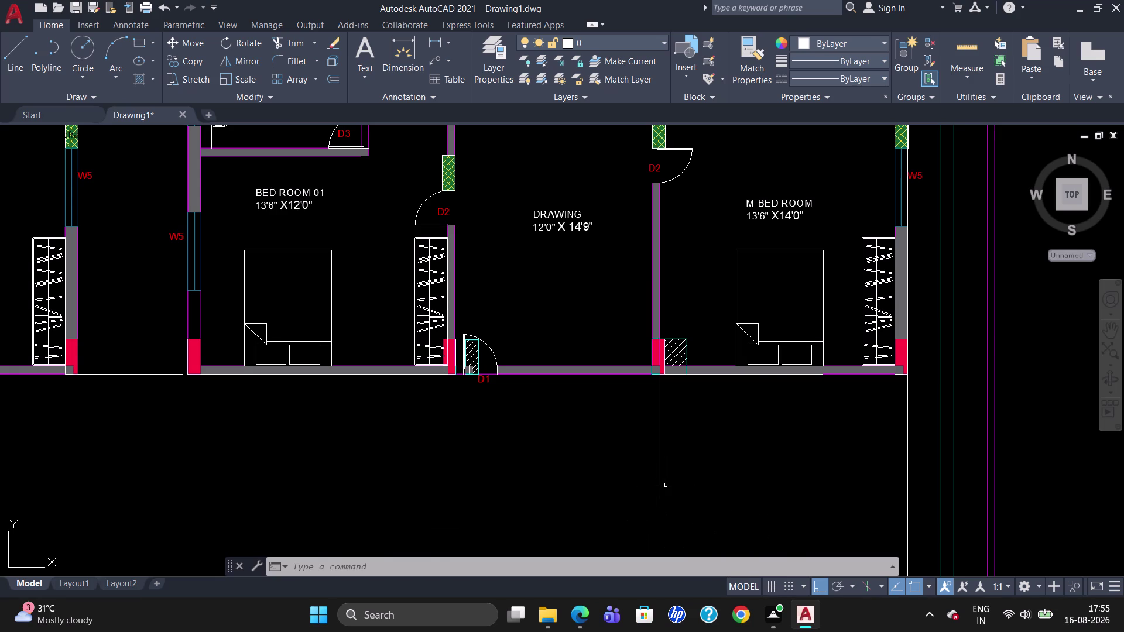
Check the right vertical line's length with a trial 7'-1 1/2" dimension, then erase it.
text(DL)
text(I)
key(Return)
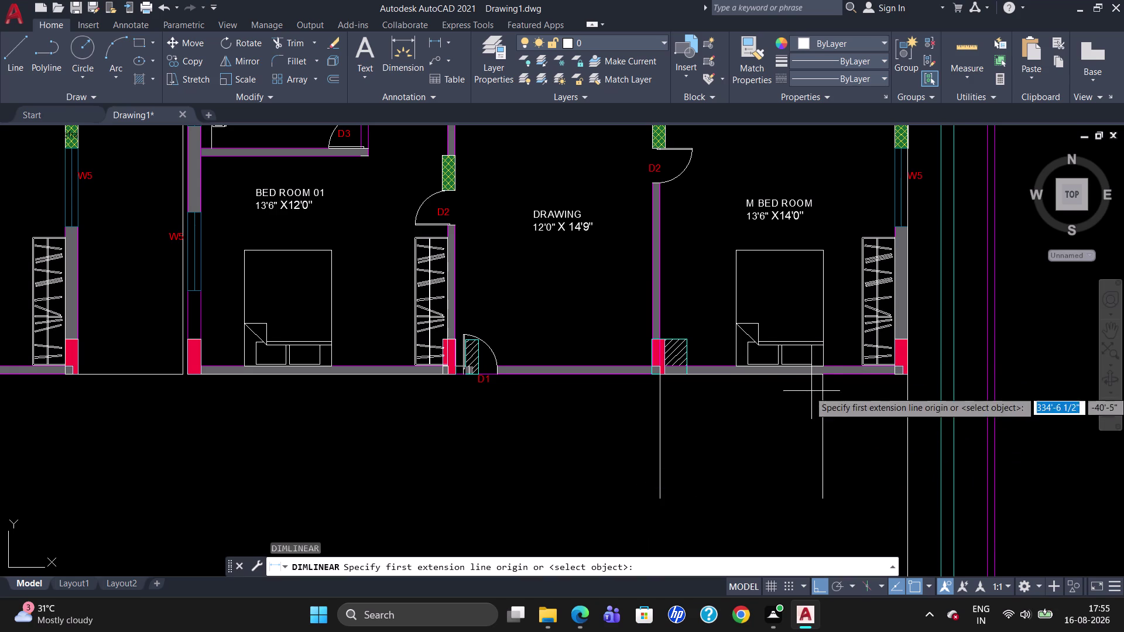
click(822, 379)
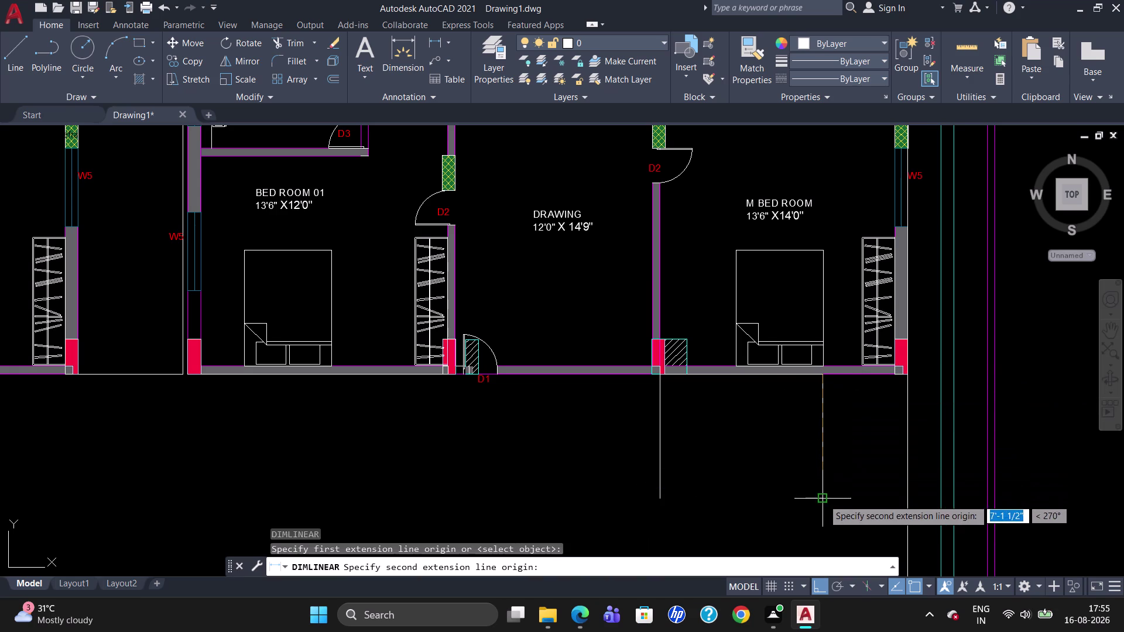
click(823, 500)
click(817, 506)
click(814, 441)
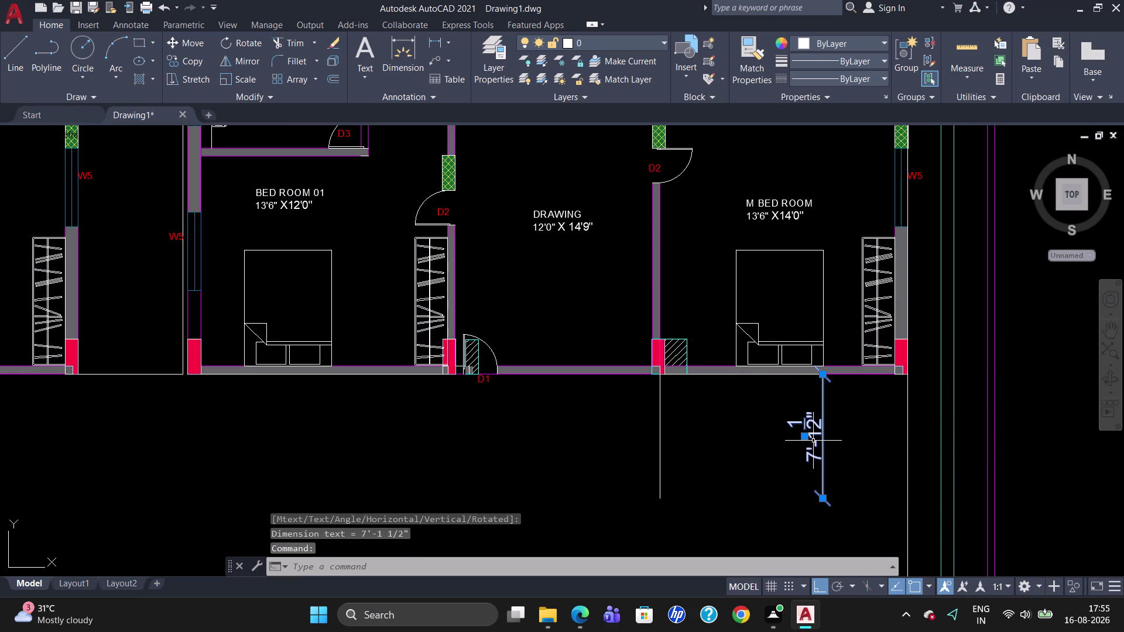
key(Delete)
Draw a bottom line joining the two vertical lines' lower ends.
key(l)
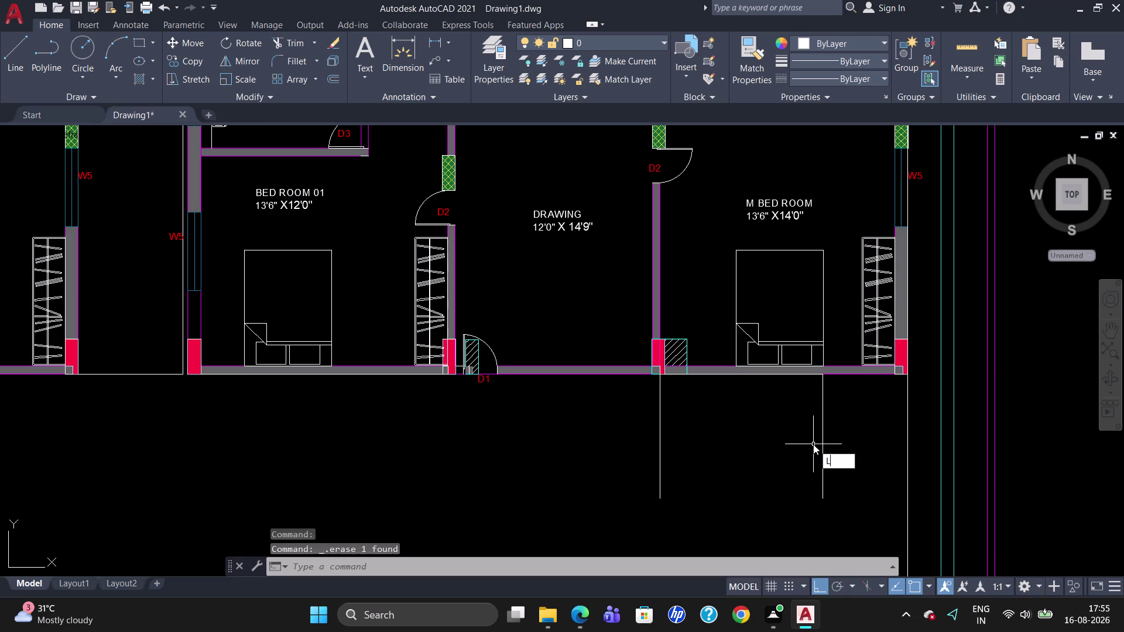
key(Return)
click(824, 500)
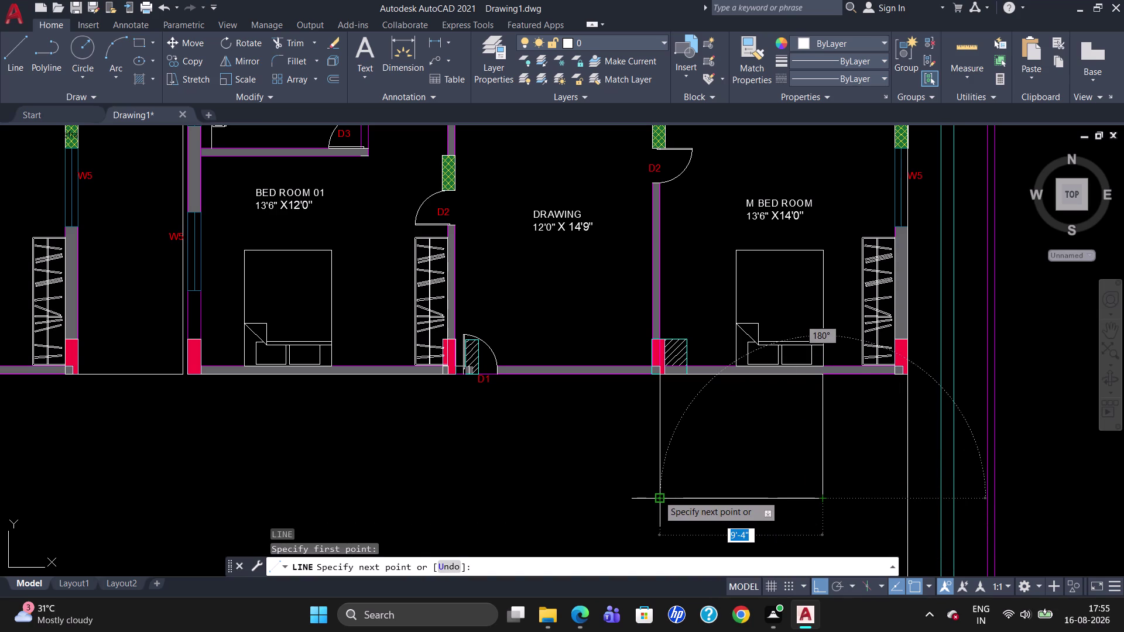
click(658, 495)
key(Escape)
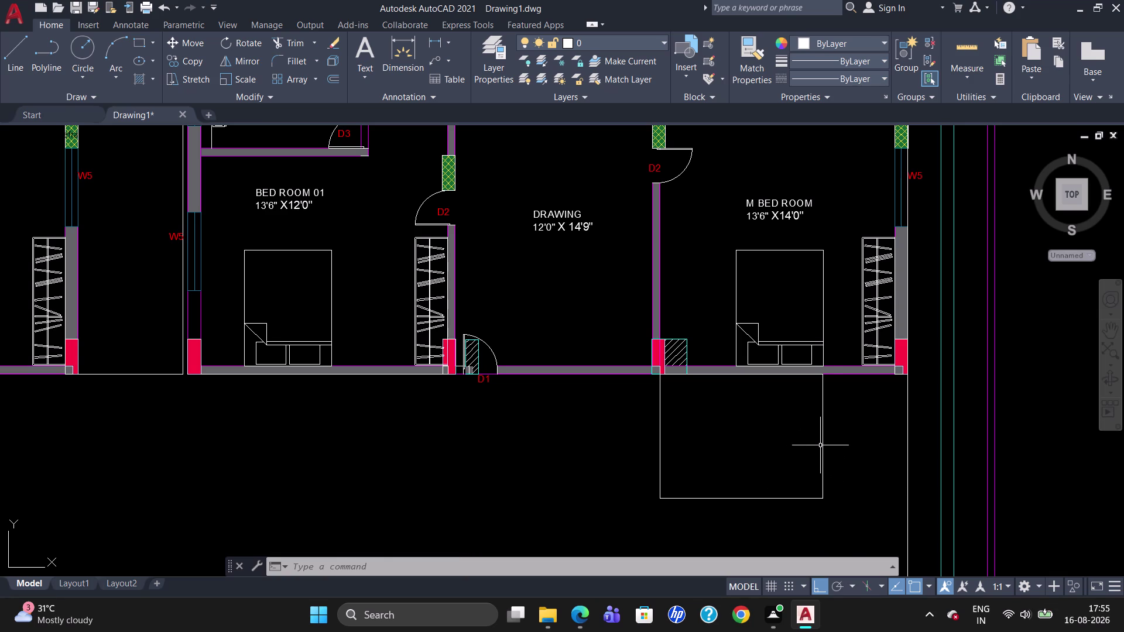
Draw a trial slanted line from the right edge's midpoint (M2P), then delete it.
key(l)
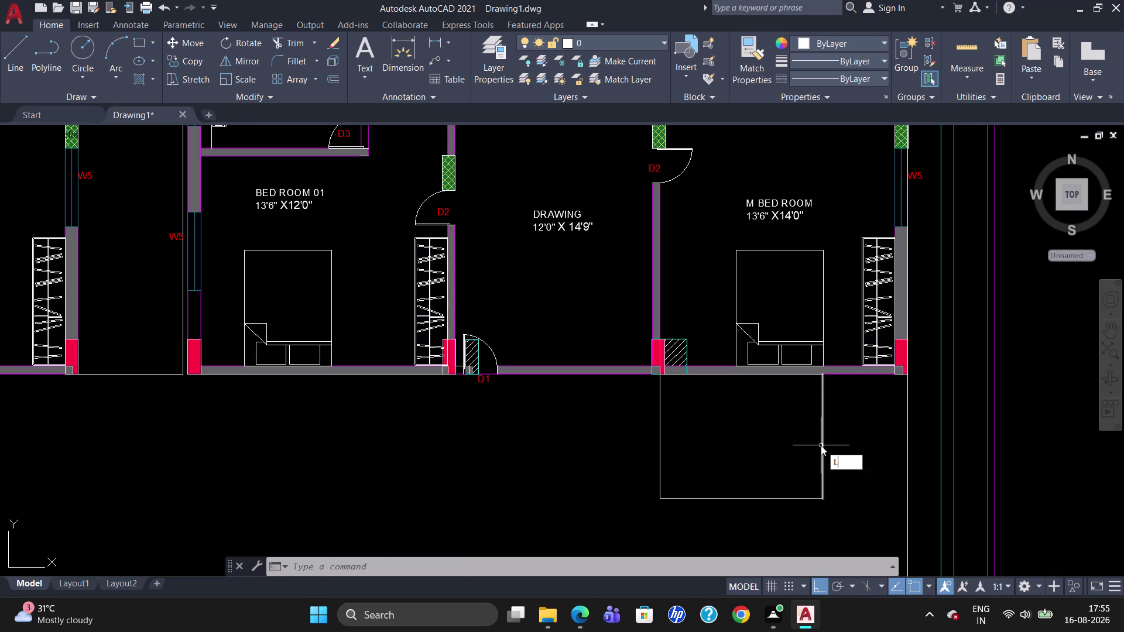
key(Return)
text(M2P)
key(Return)
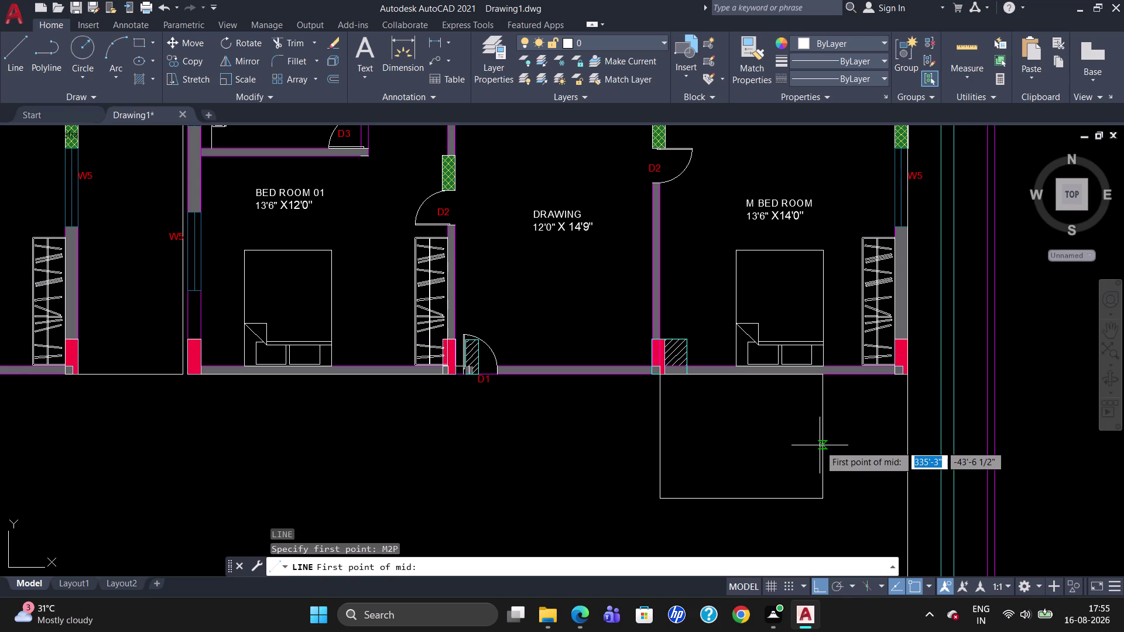
click(819, 496)
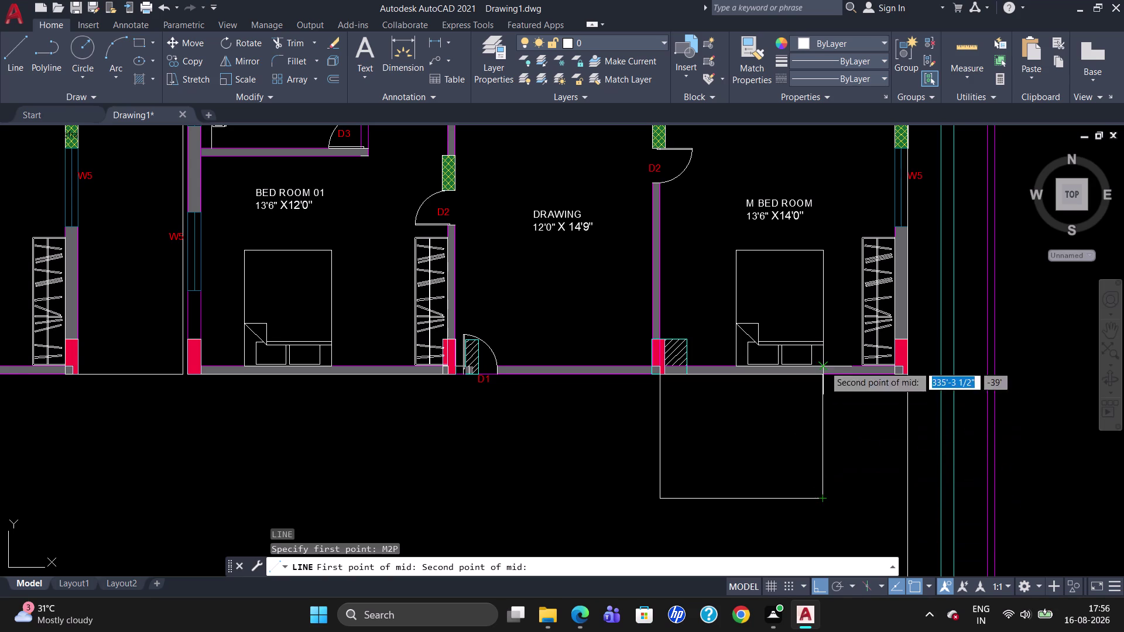
click(819, 377)
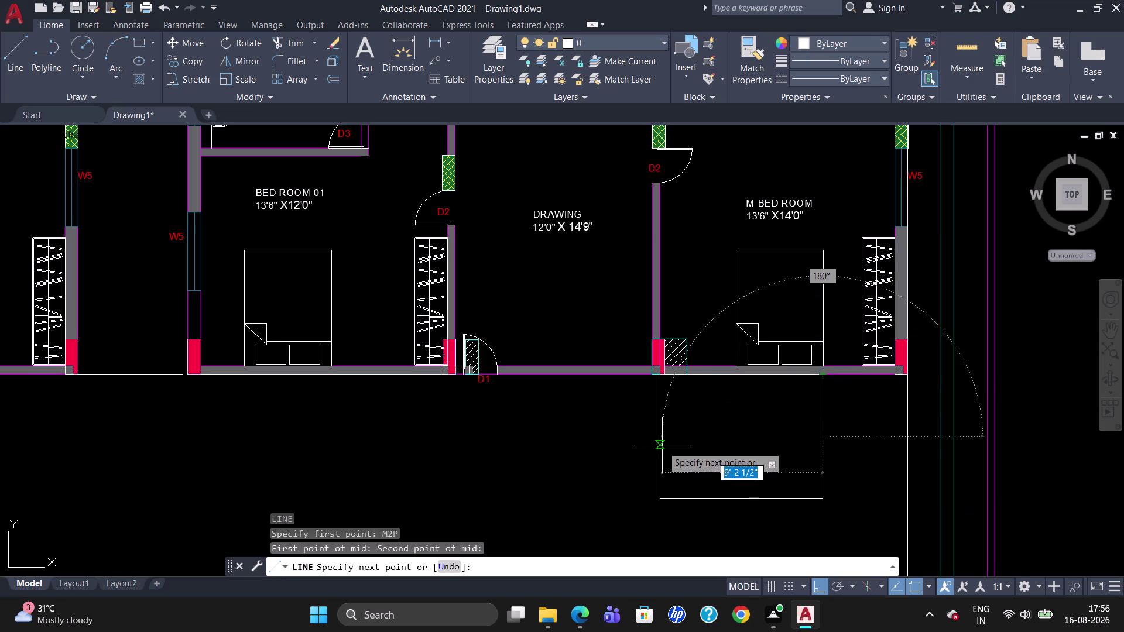
click(660, 444)
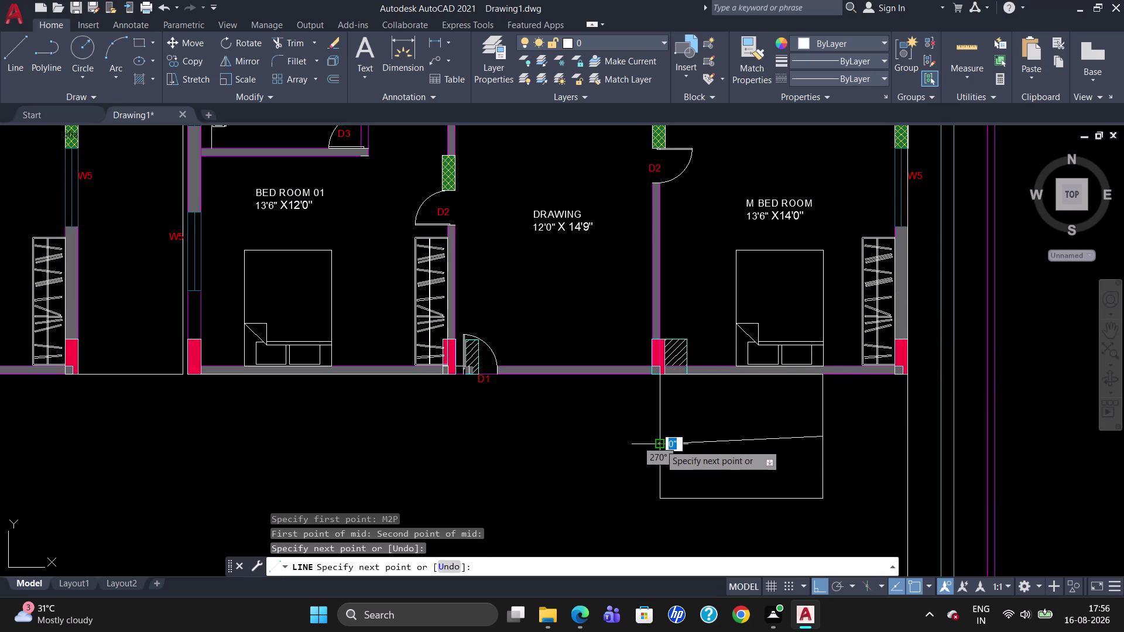
key(Escape)
click(691, 442)
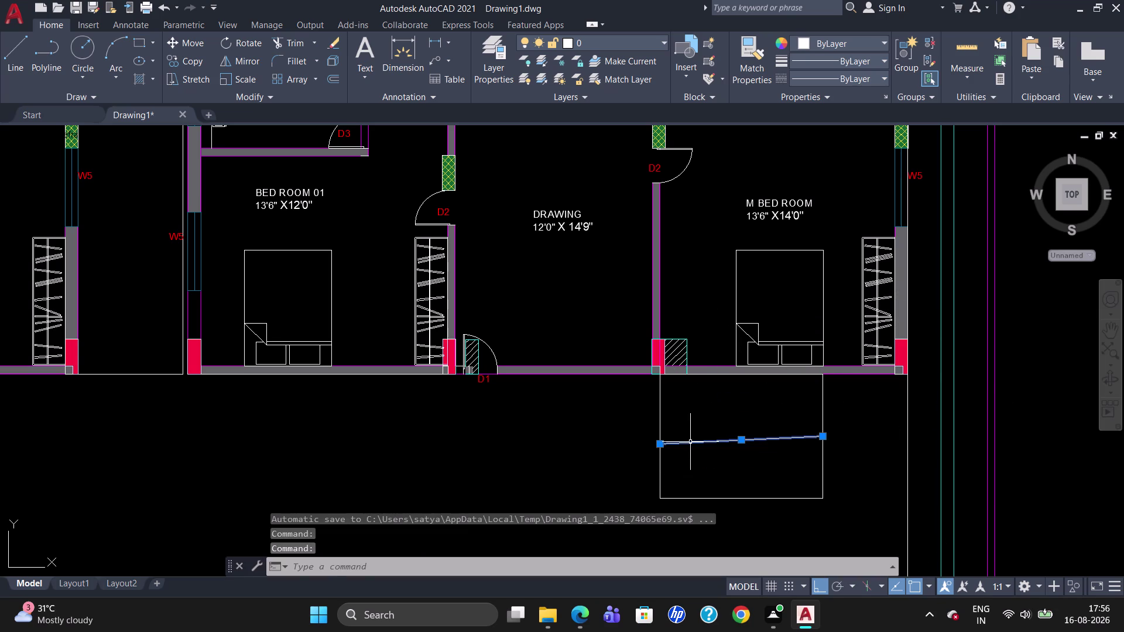
key(Delete)
Redraw the middle line from the right edge's midpoint (M2P) across to the left edge.
key(l)
key(Return)
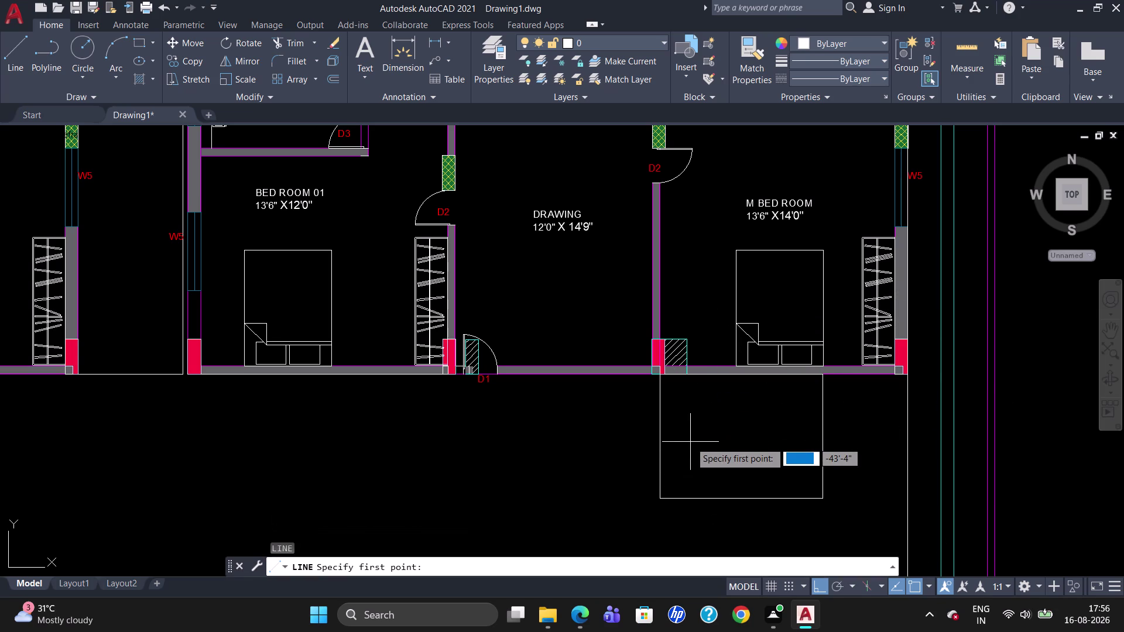
text(M2)
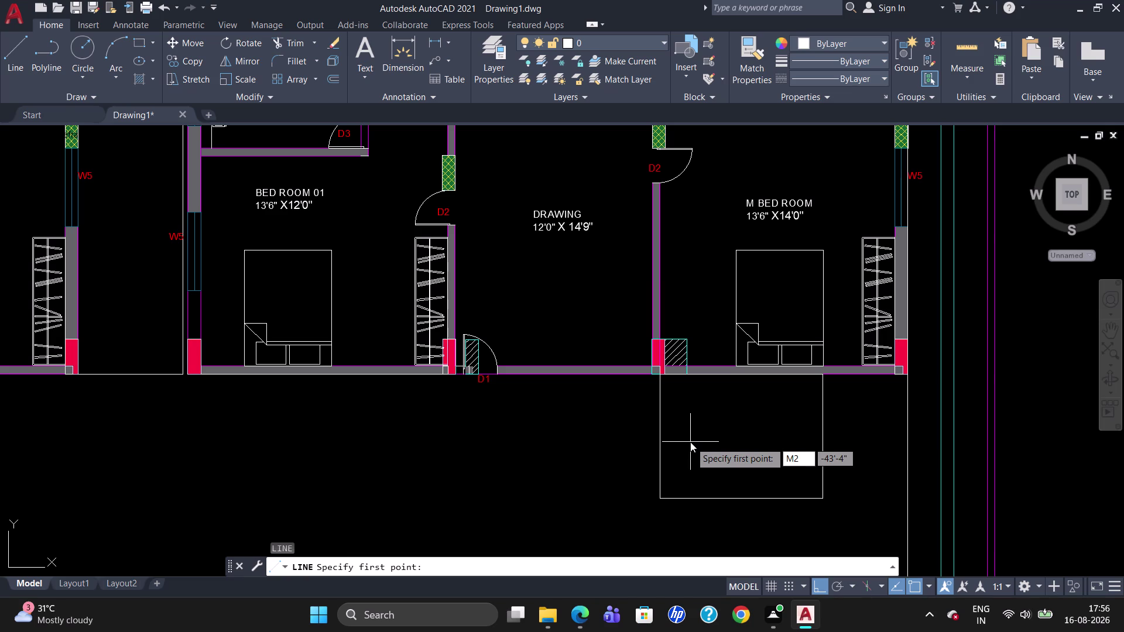
key(9)
key(BackSpace)
key(p)
key(Return)
click(820, 496)
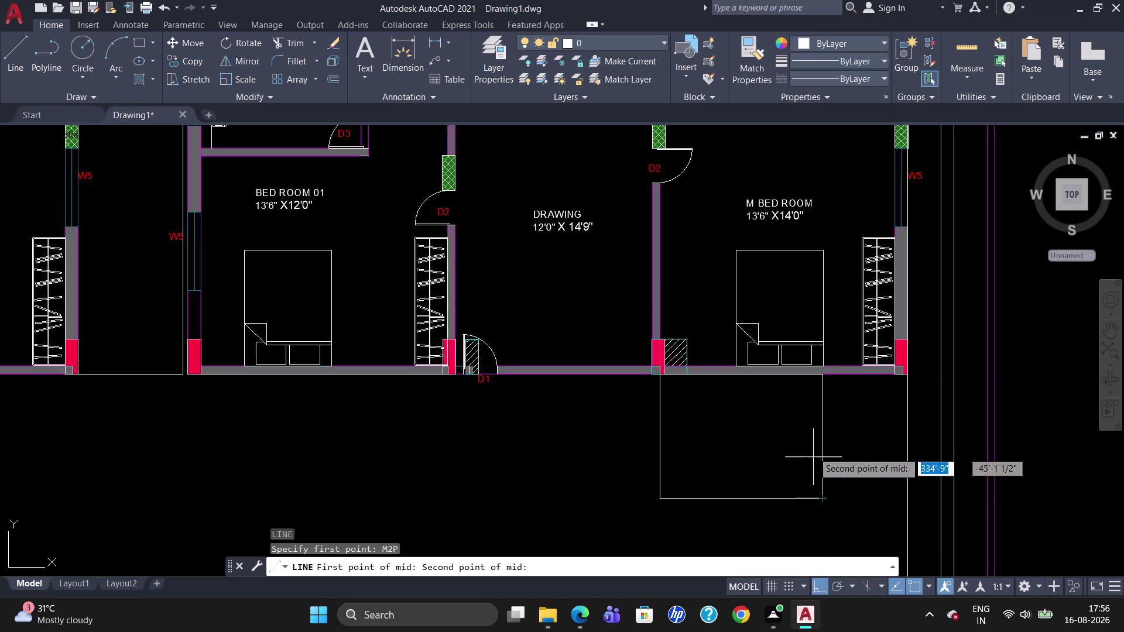
click(824, 378)
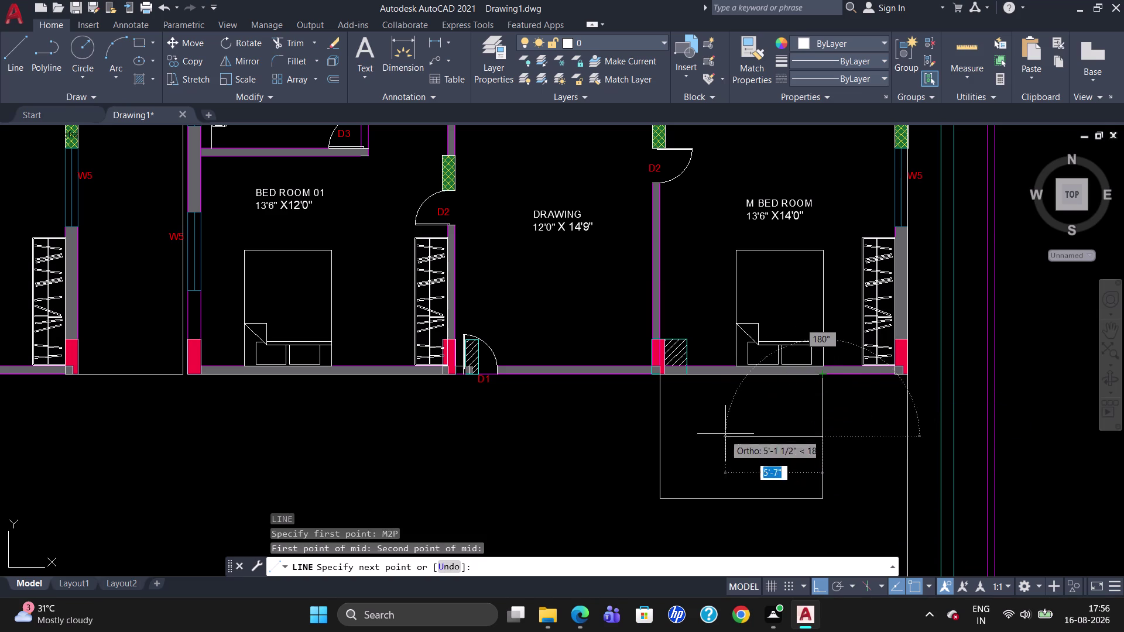
click(659, 435)
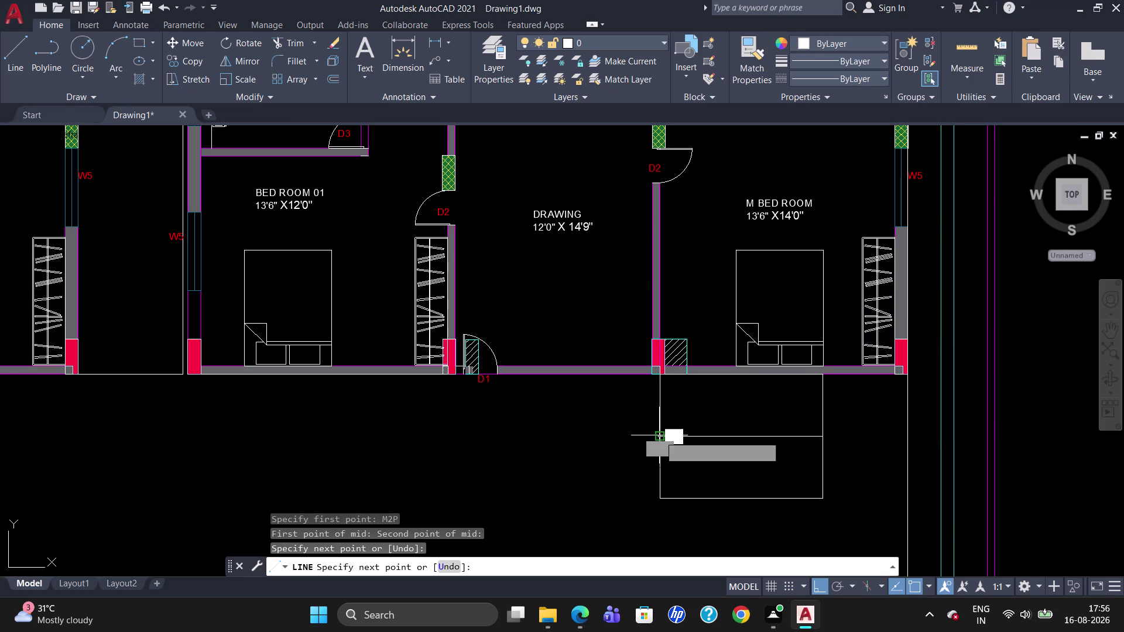
key(Escape)
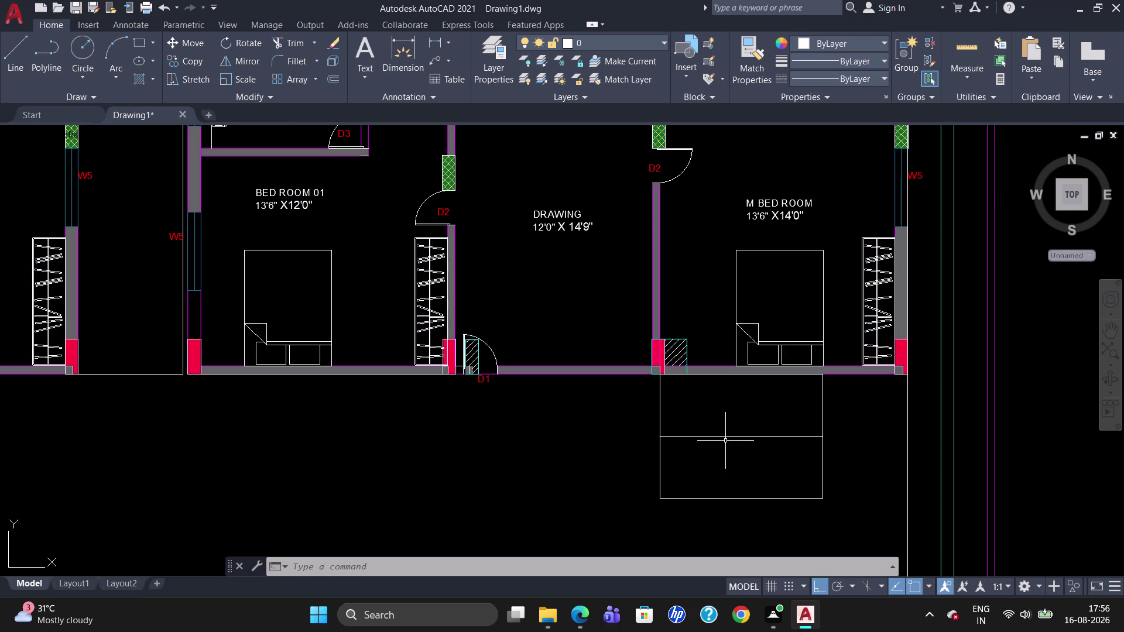
key(l)
key(Escape)
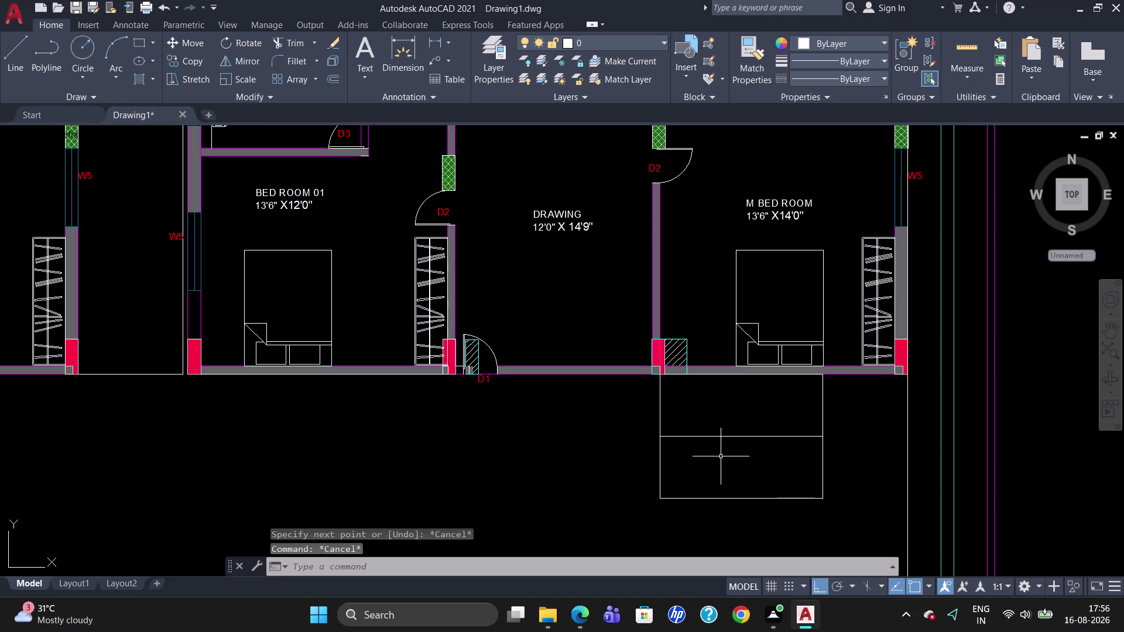
Offset the middle line 3" upward.
key(o)
key(Return)
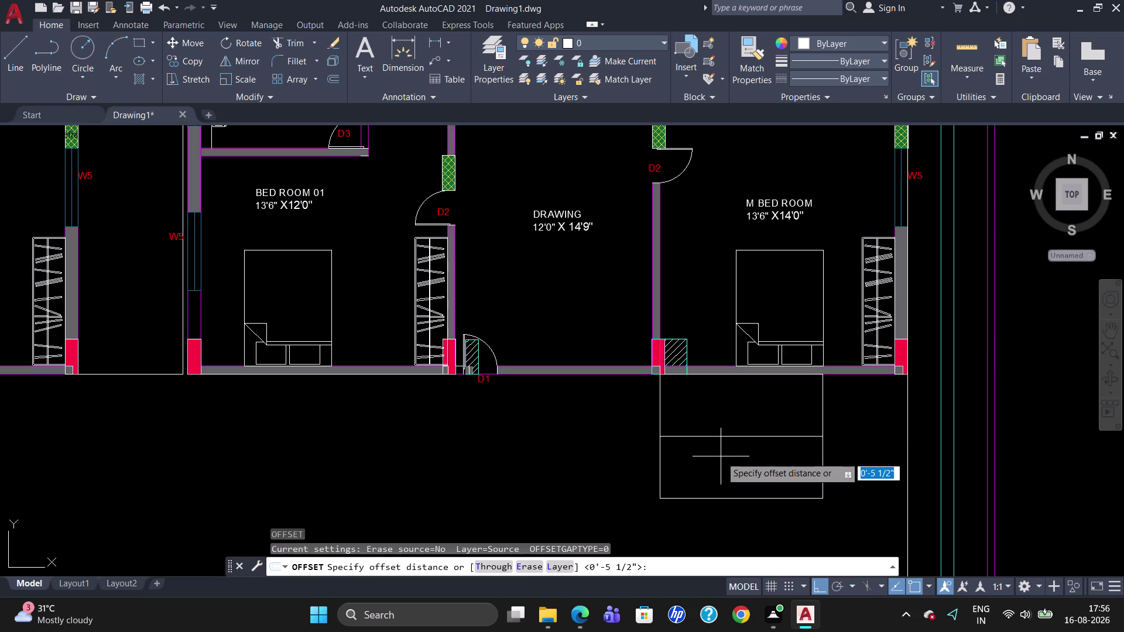
text(3")
key(Return)
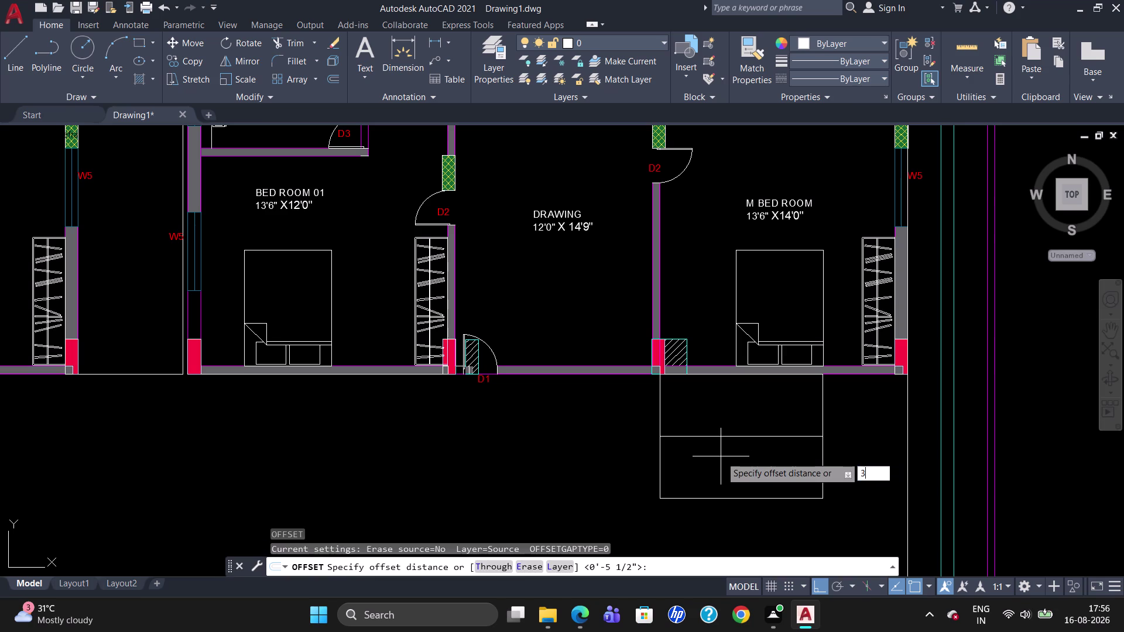
click(720, 436)
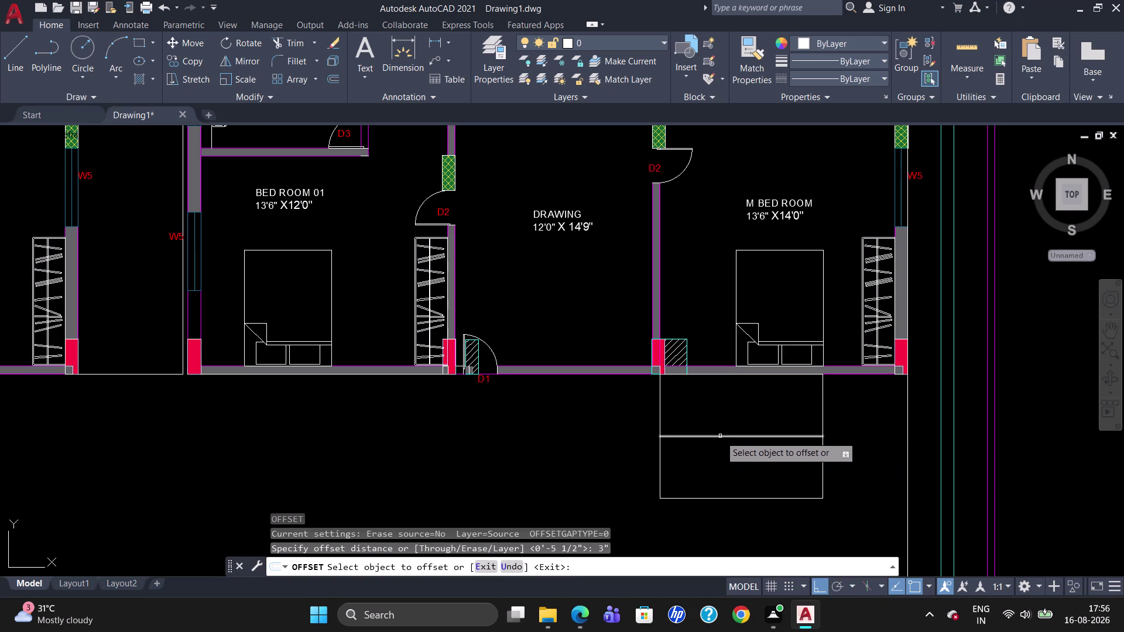
click(721, 440)
click(722, 442)
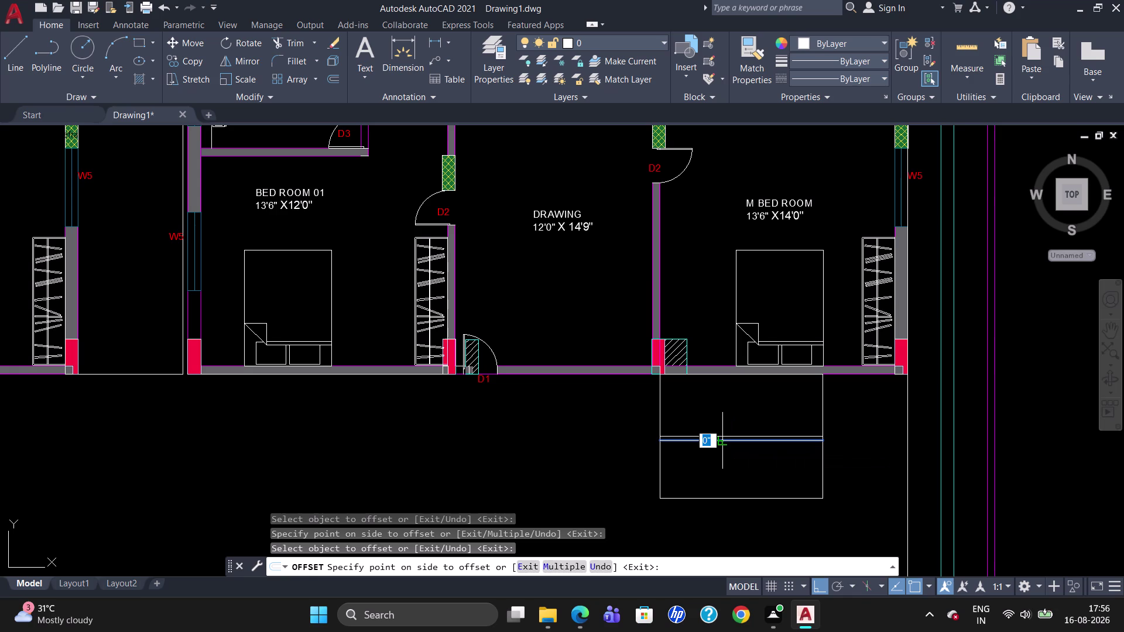
key(Escape)
Offset the new line 2" upward twice, adding two more parallel copies.
key(o)
key(Return)
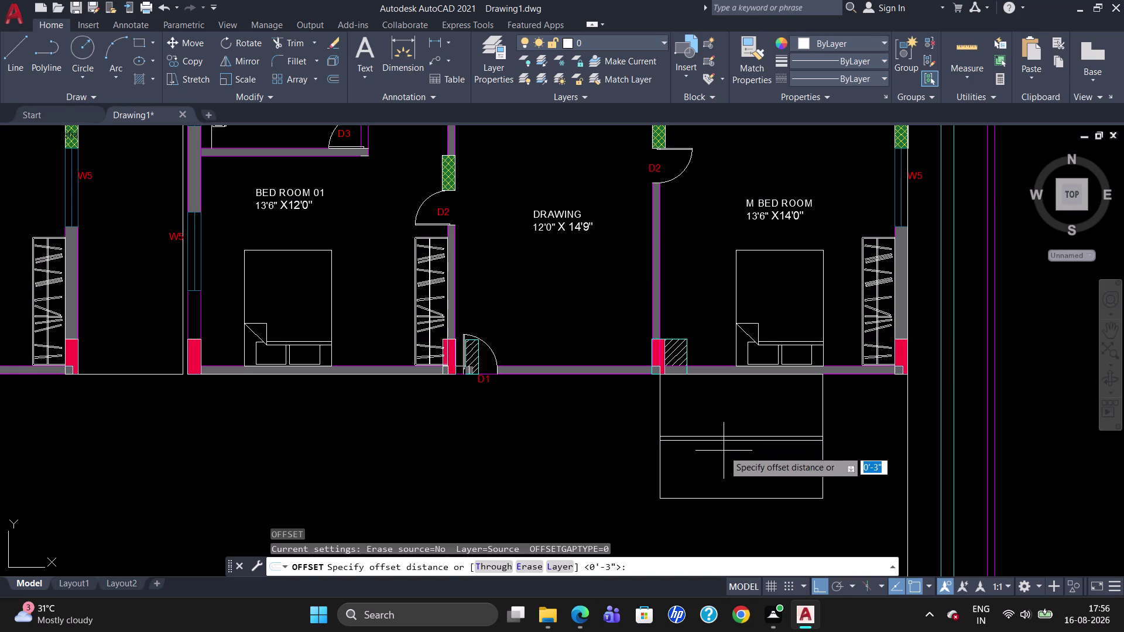
key(2)
key(shift+quotedbl)
key(Return)
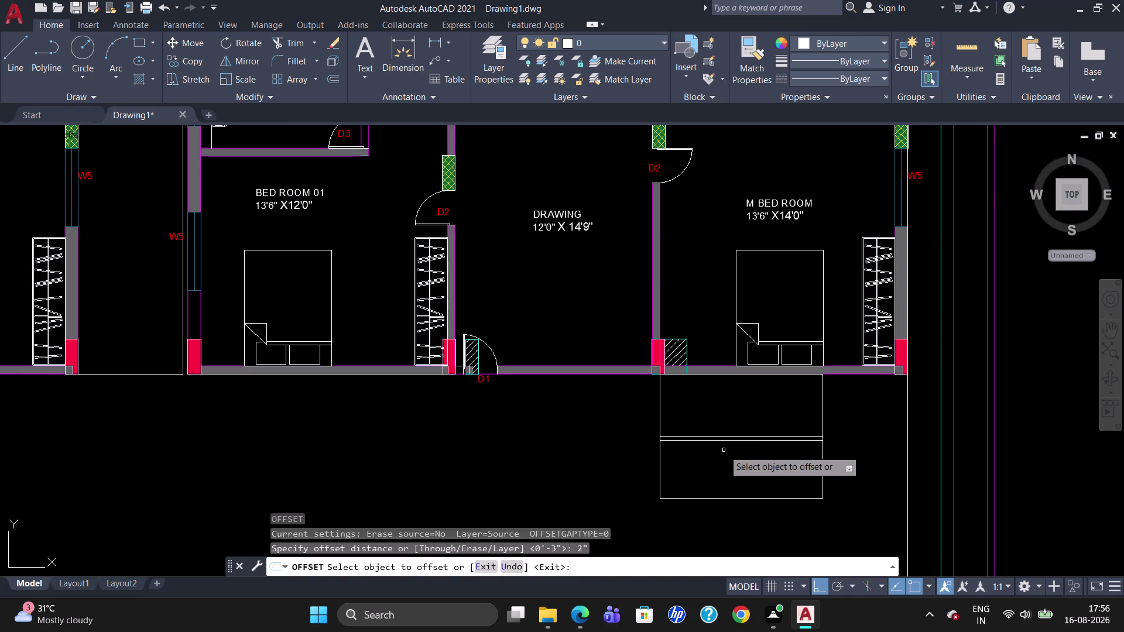
click(730, 441)
click(735, 445)
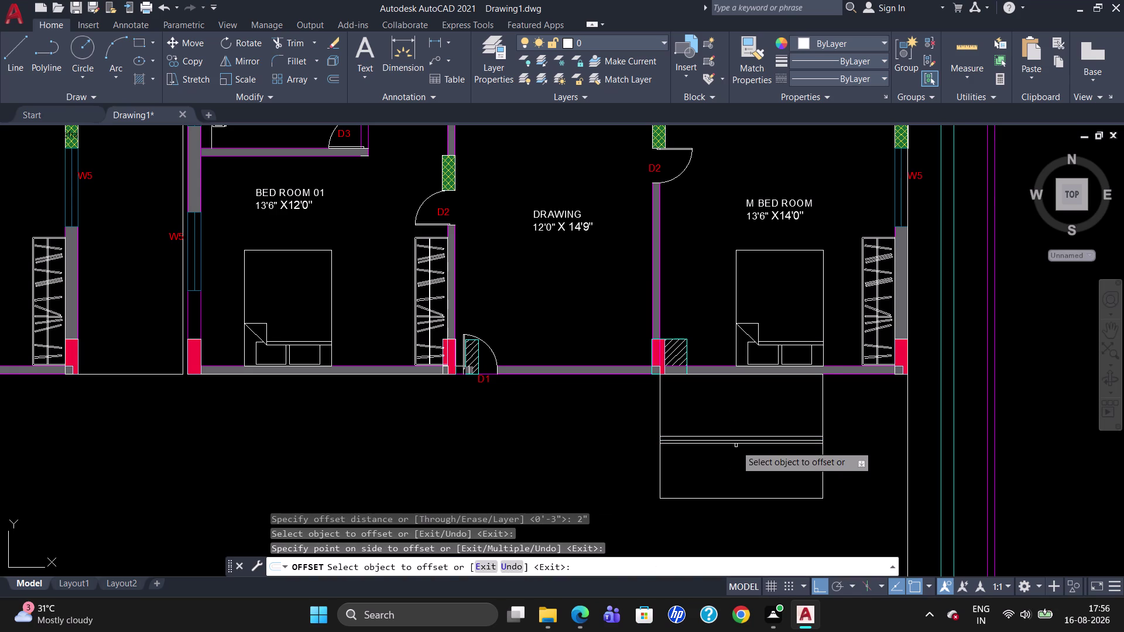
click(737, 437)
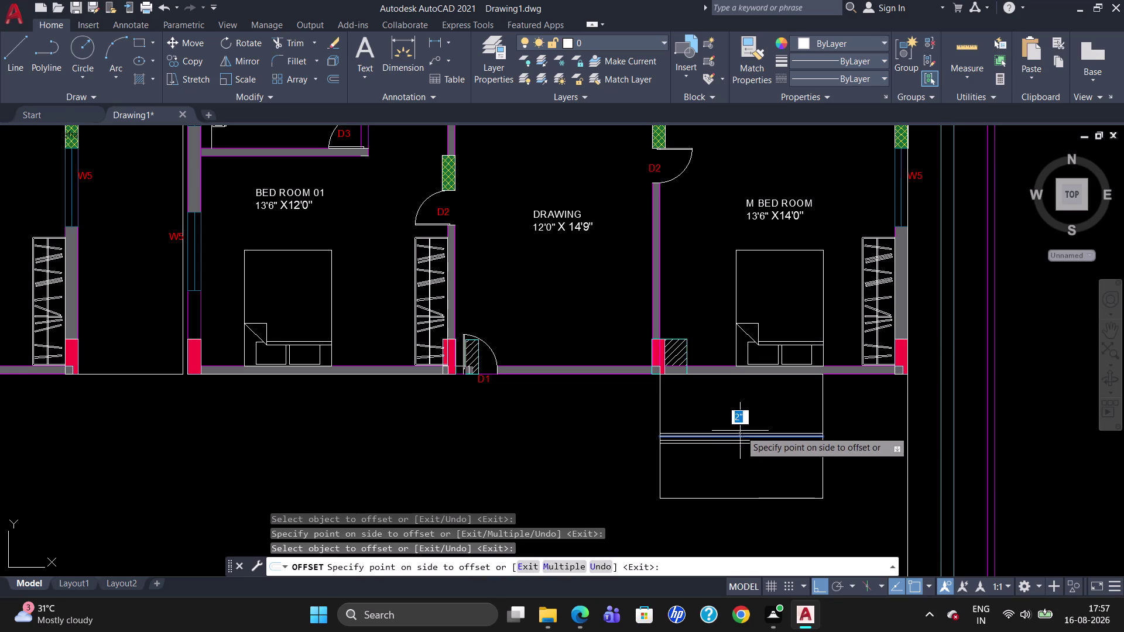
click(740, 430)
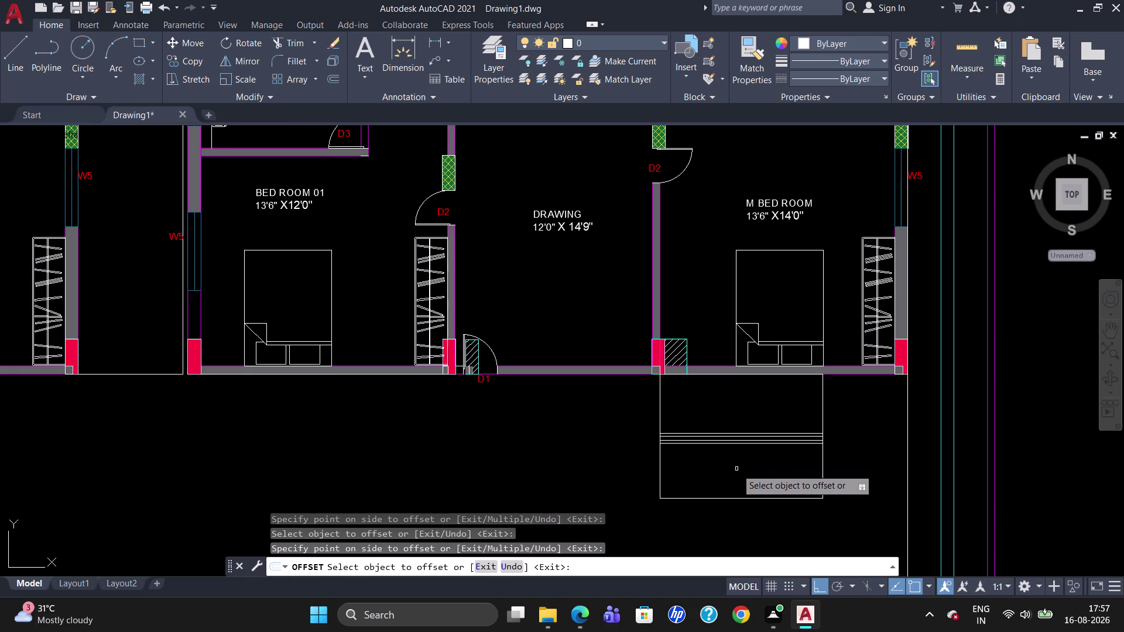
key(Escape)
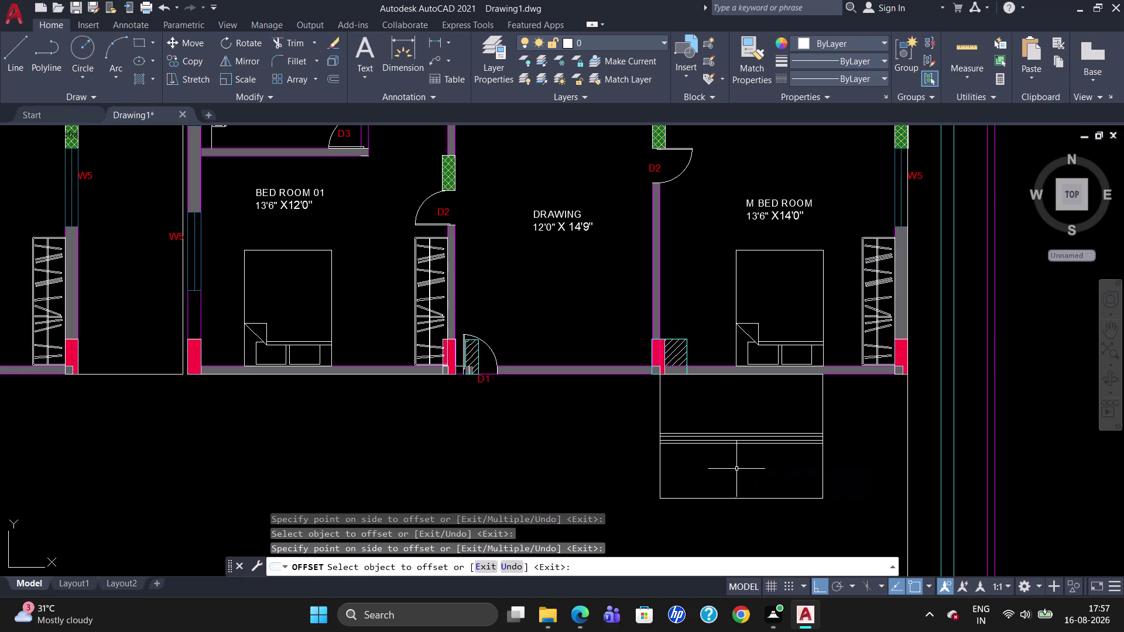
scroll(up, 3)
Sketch and cancel trial lines near the strip's right end.
key(l)
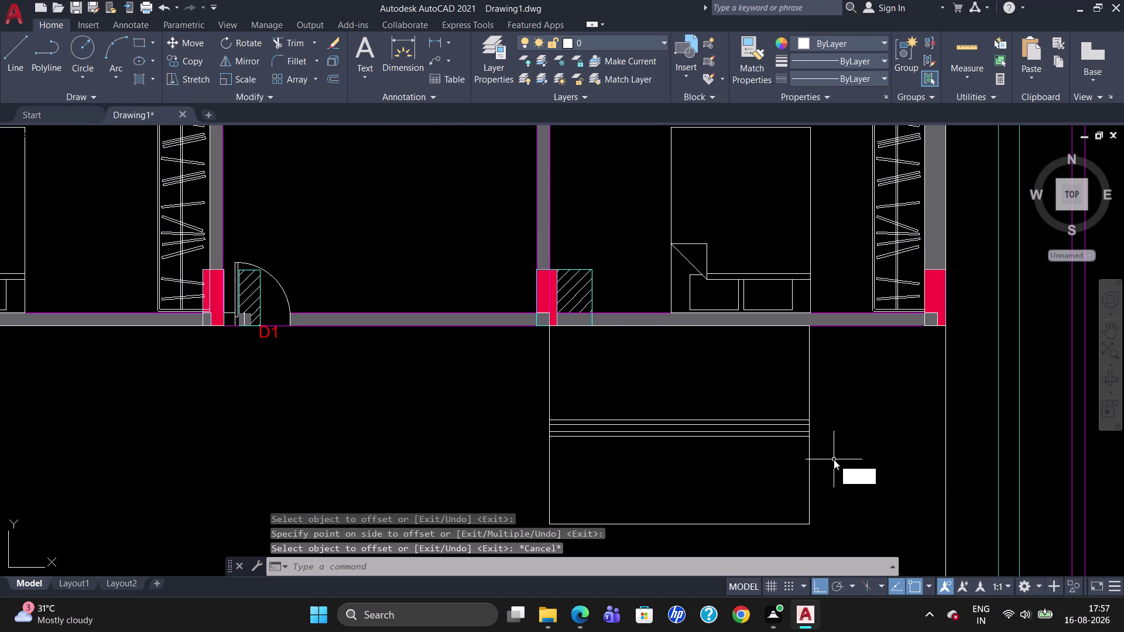
key(Return)
click(809, 422)
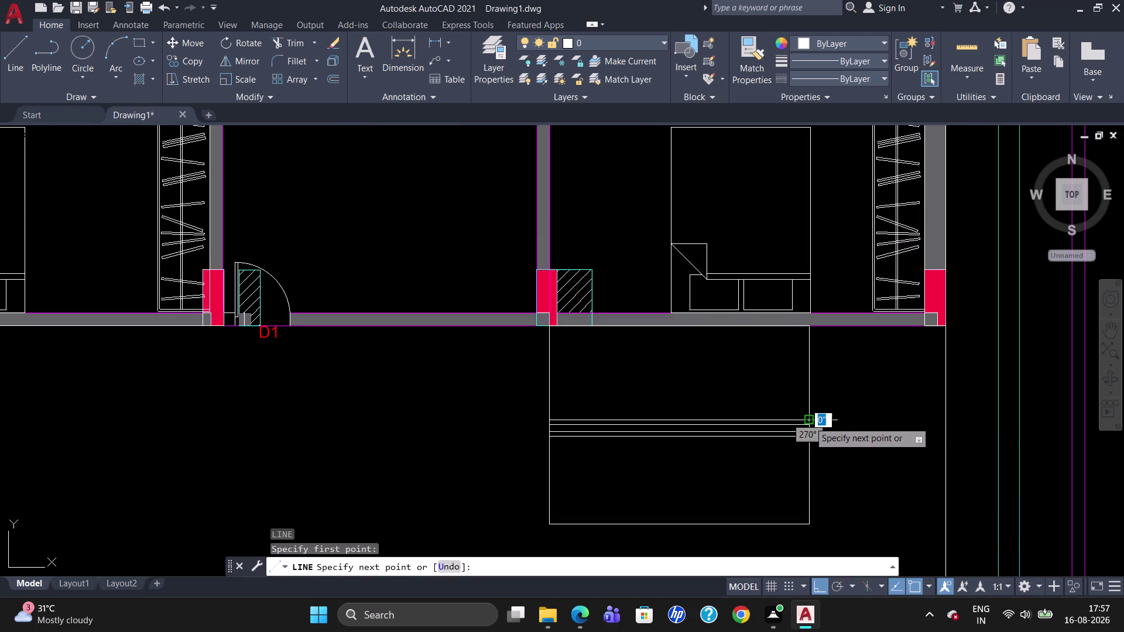
click(832, 419)
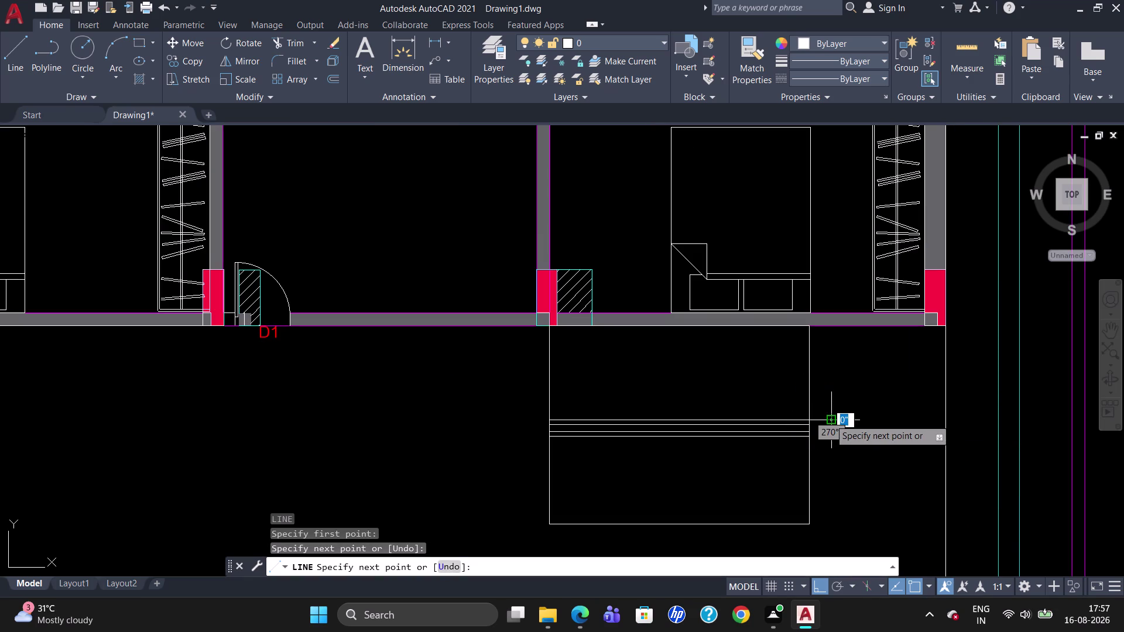
key(Escape)
key(l)
key(Return)
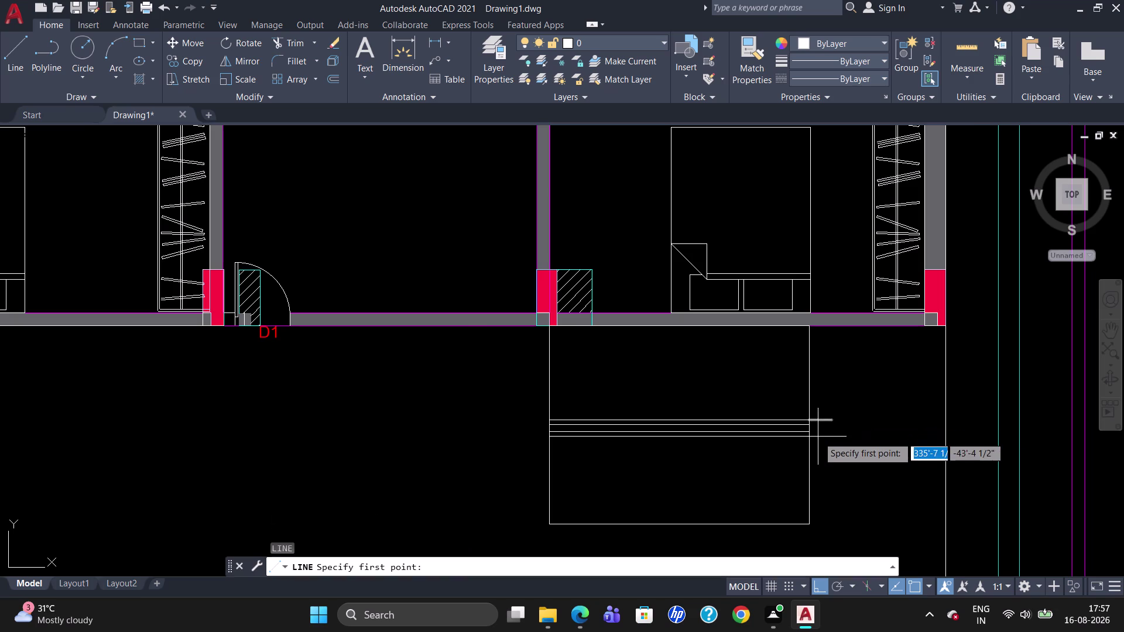
click(812, 441)
click(852, 438)
key(Escape)
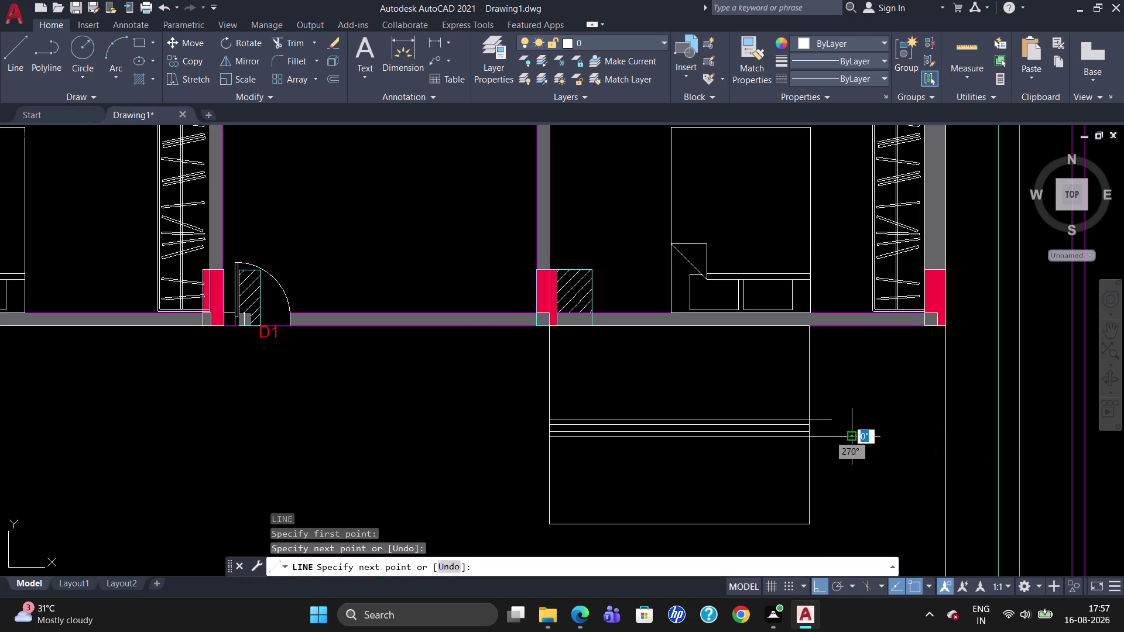
key(l)
key(Return)
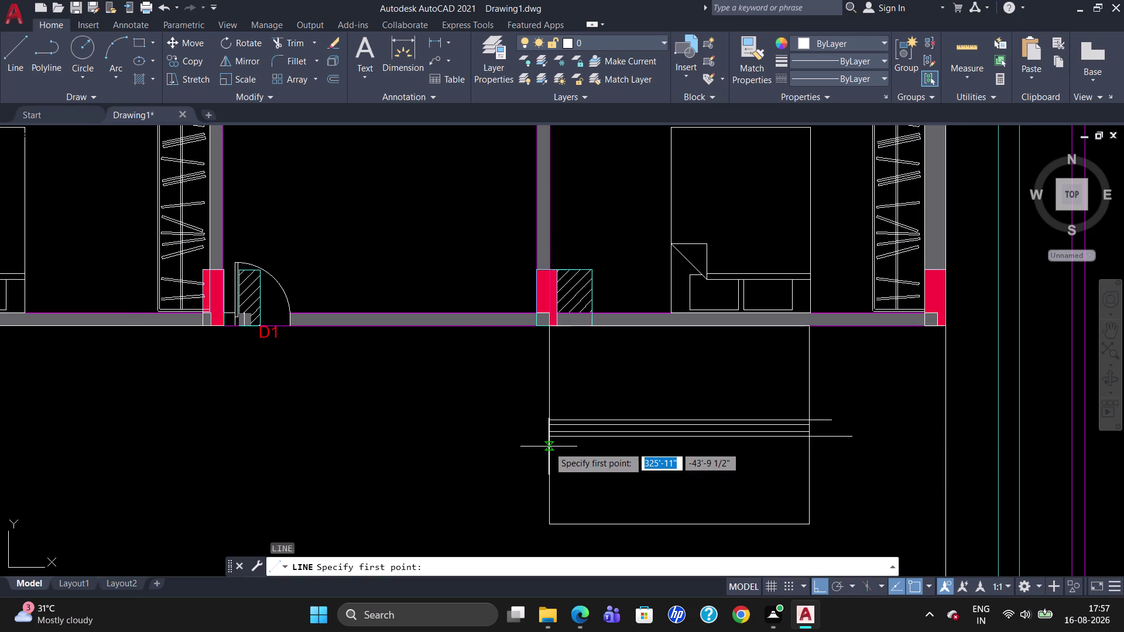
scroll(up, 3)
Sketch and cancel trial lines at the strip's left end.
click(552, 436)
click(514, 438)
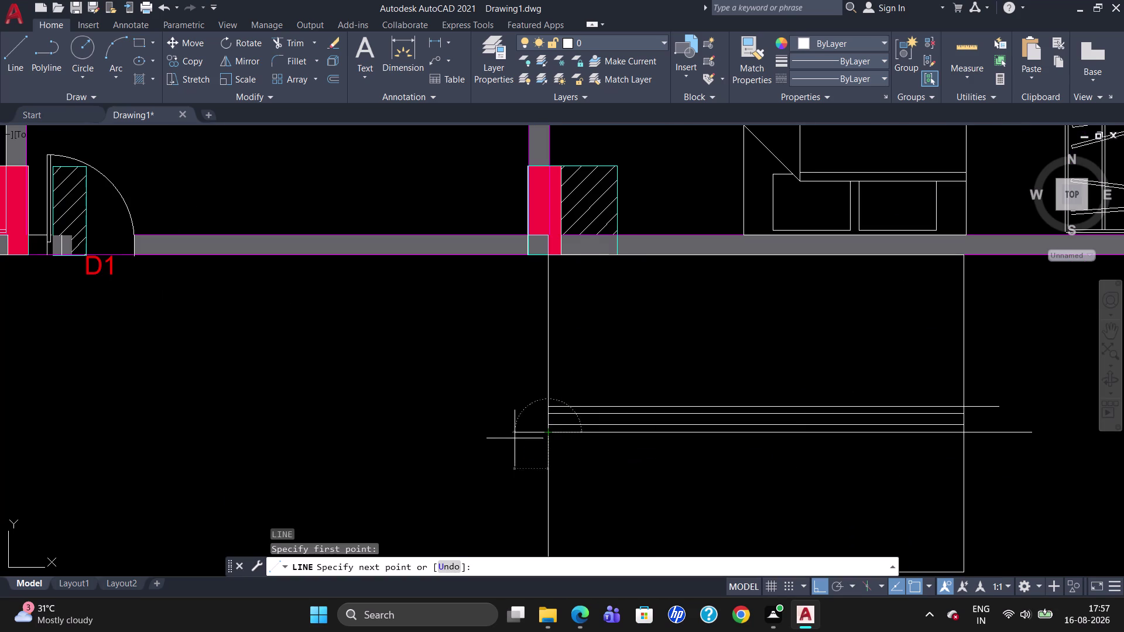
key(Escape)
key(l)
key(Return)
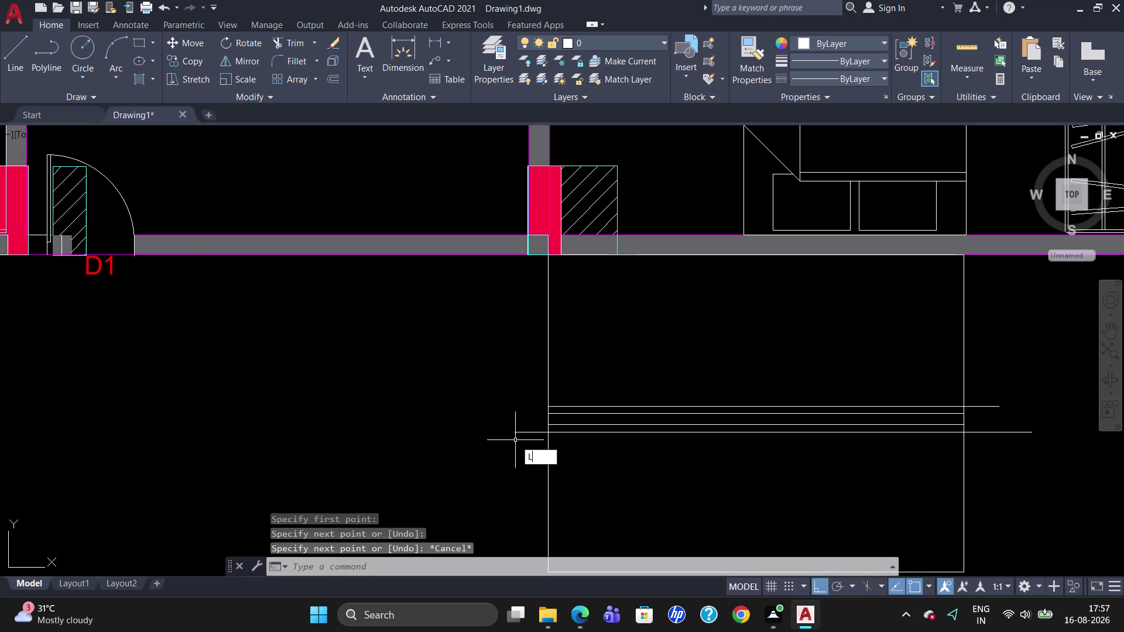
click(544, 409)
click(516, 409)
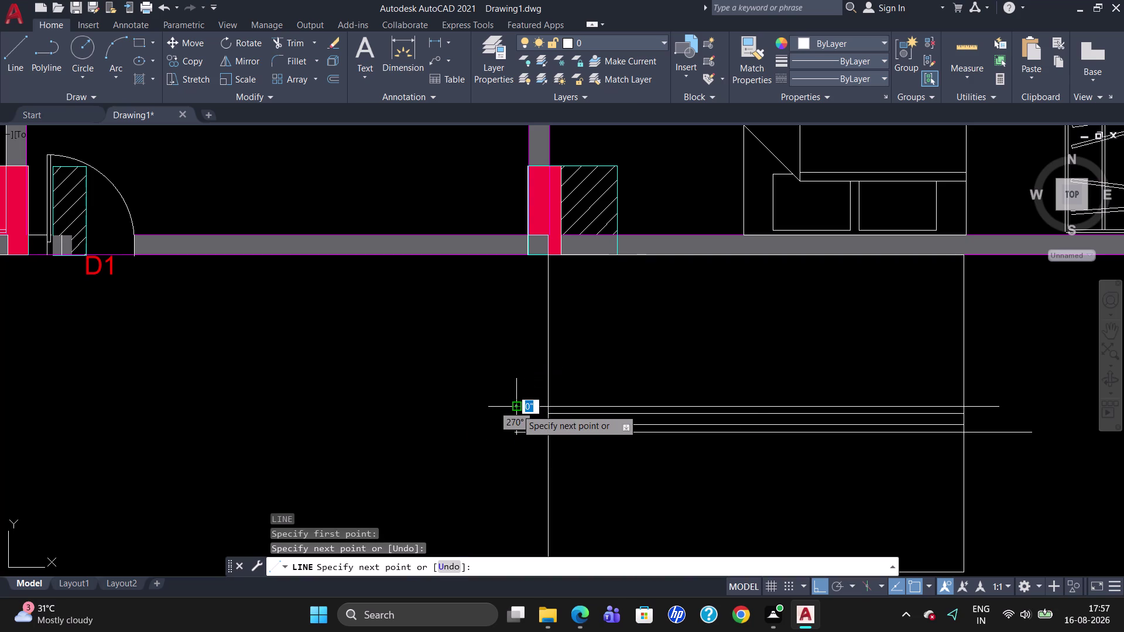
key(Escape)
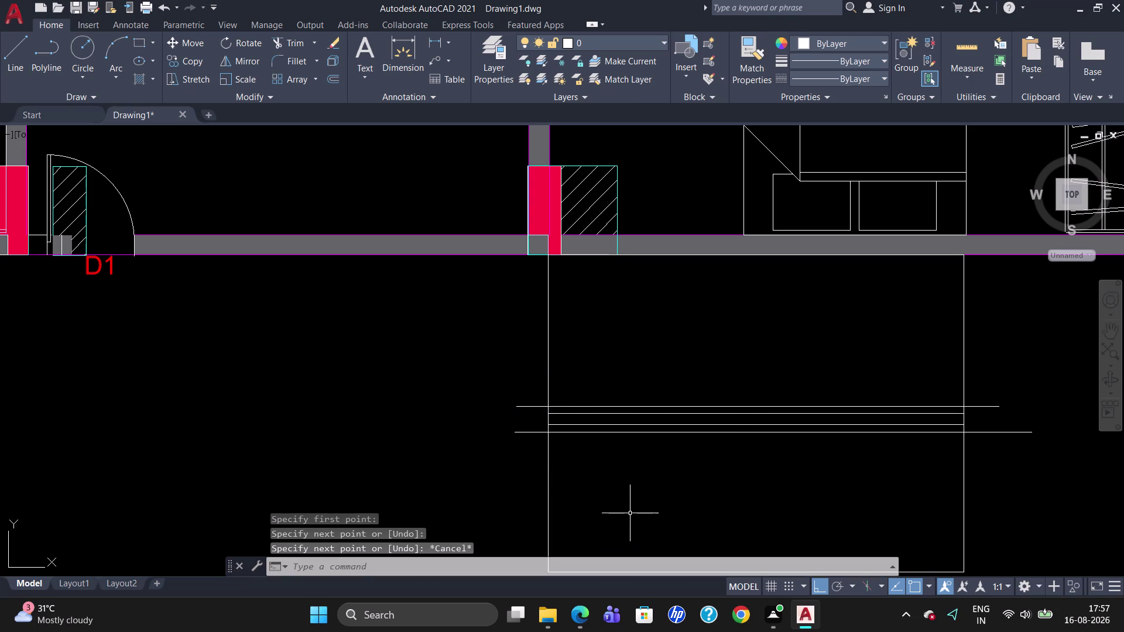
key(l)
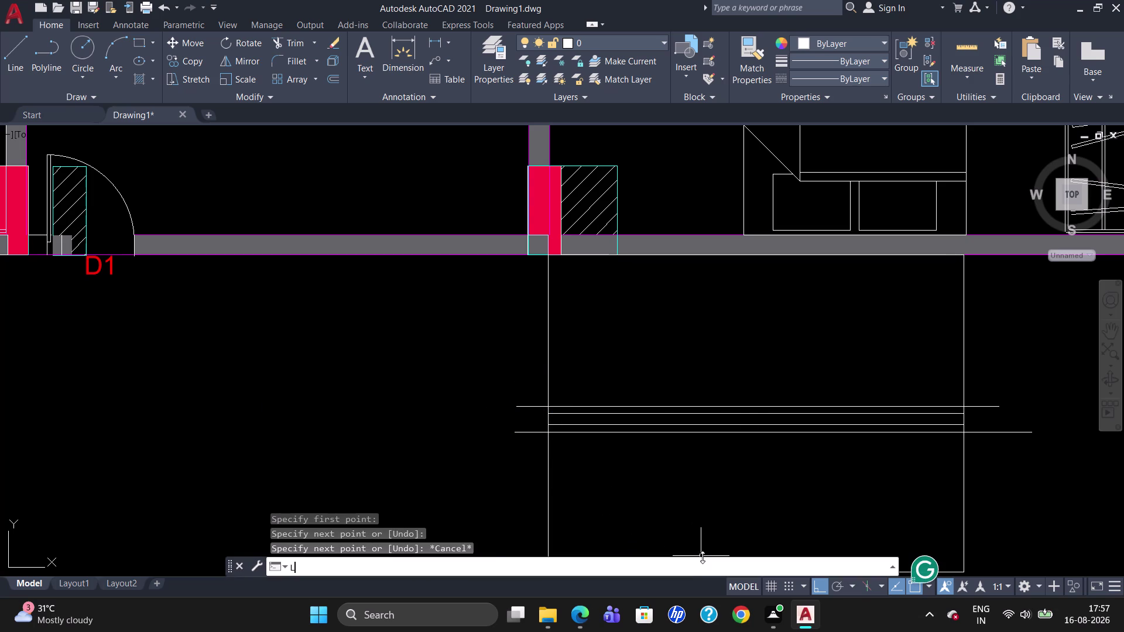
key(Escape)
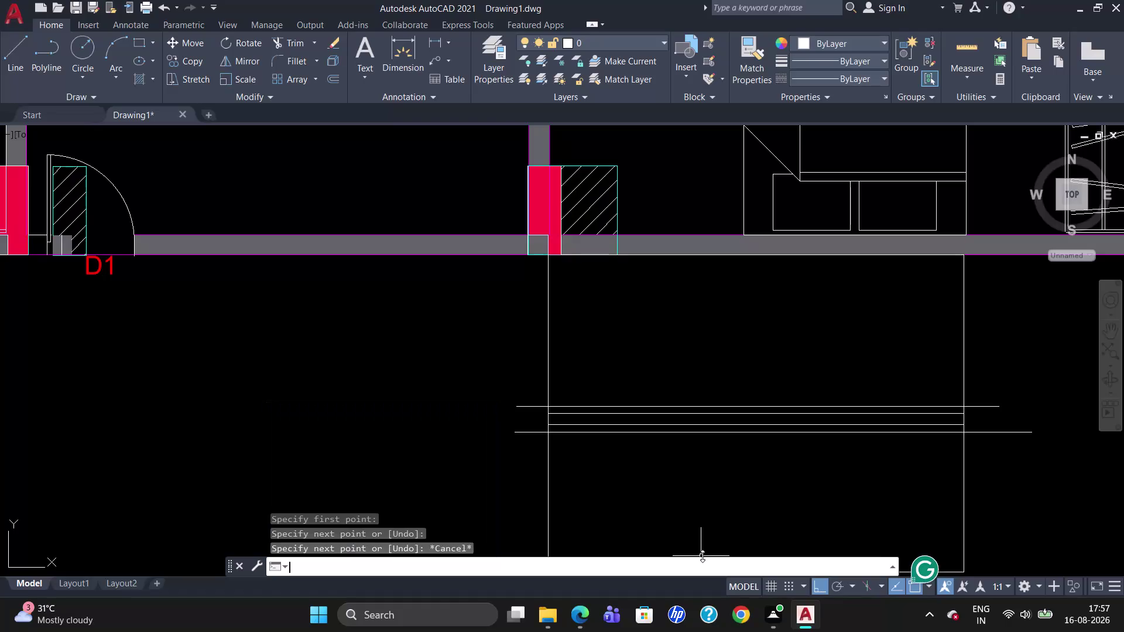
Draw a short horizontal line at the strip's right end.
key(l)
key(Return)
click(963, 414)
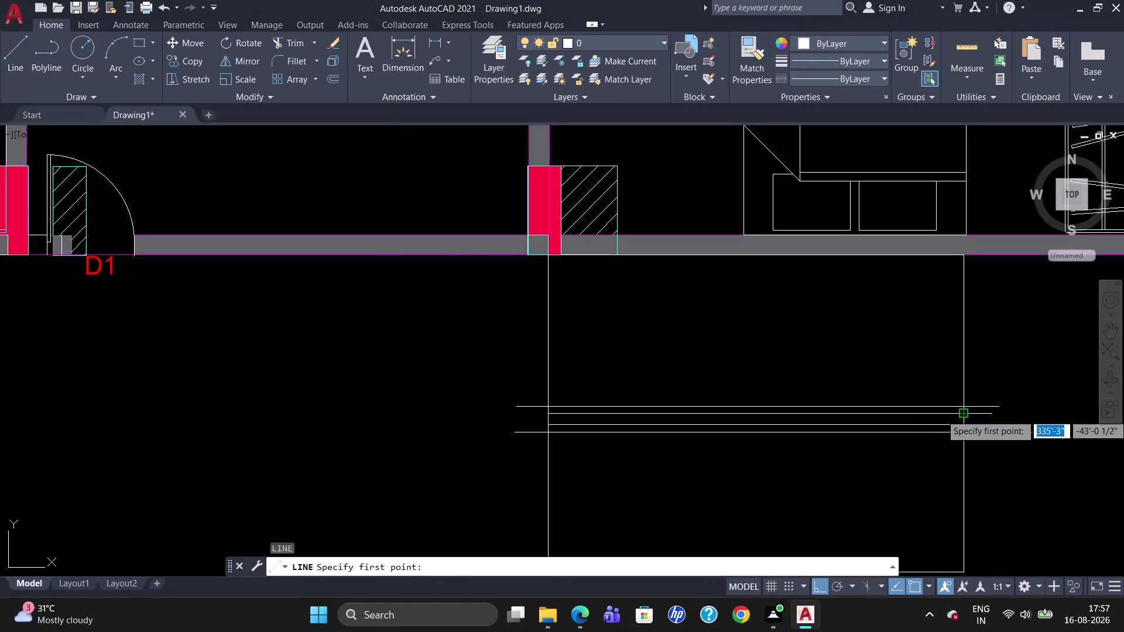
click(977, 413)
key(Escape)
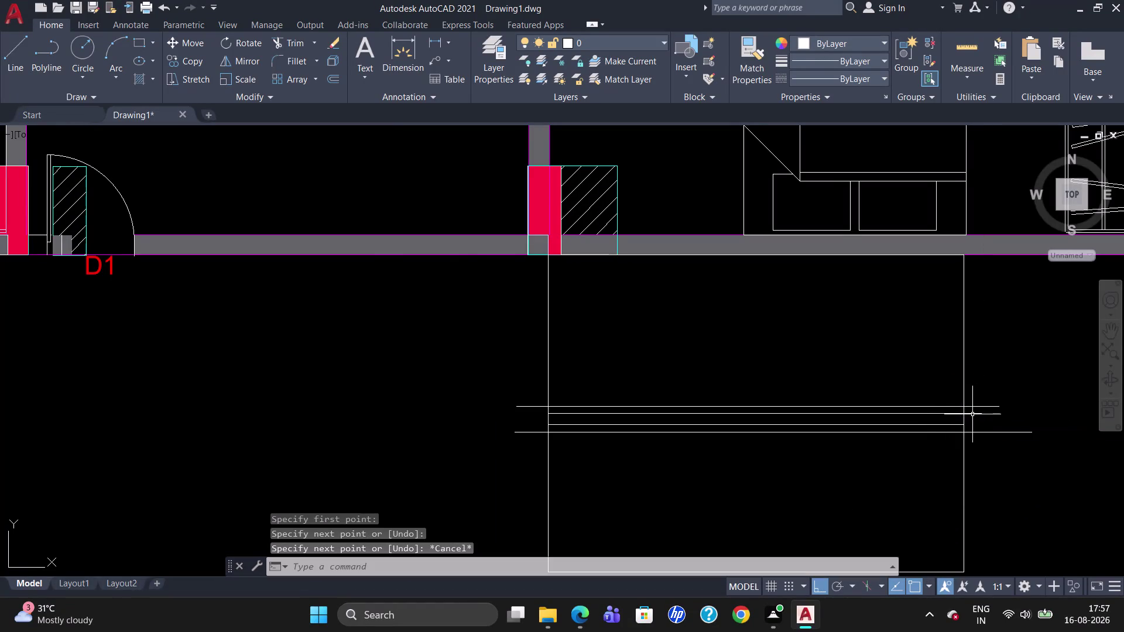
key(l)
key(Return)
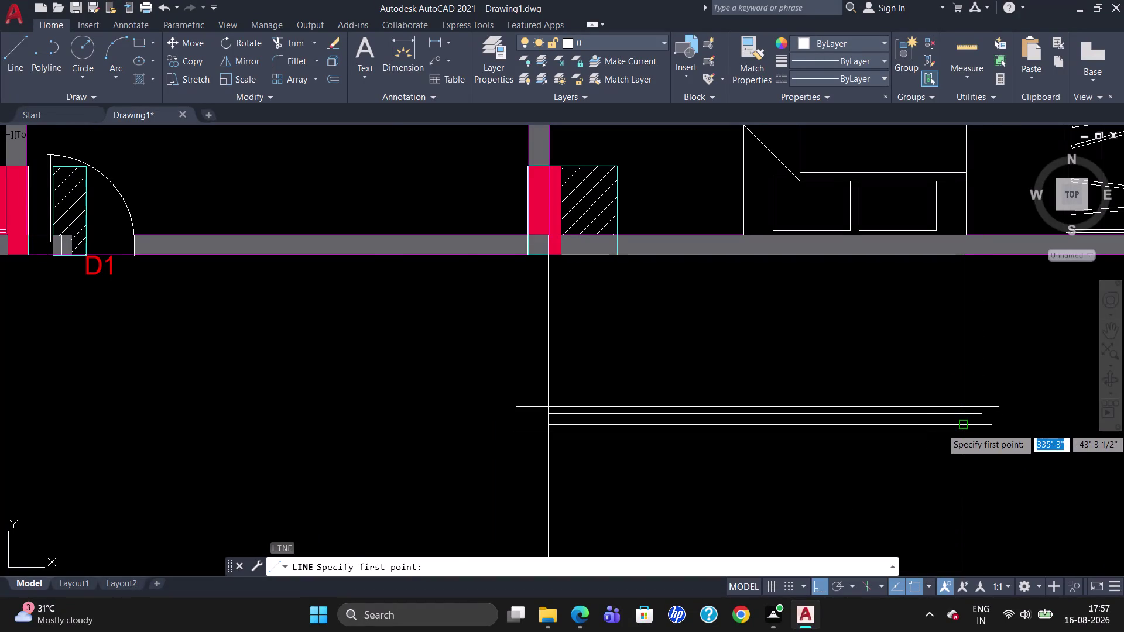
click(965, 428)
click(984, 426)
key(Escape)
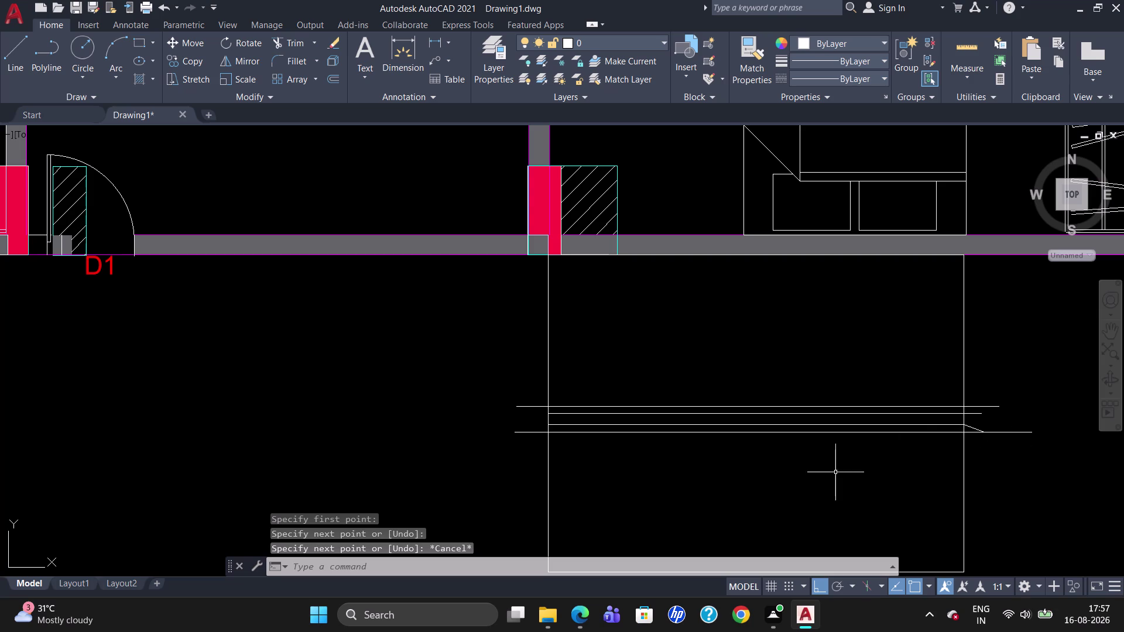
Erase the stray diagonal line at the strip's right end.
click(971, 428)
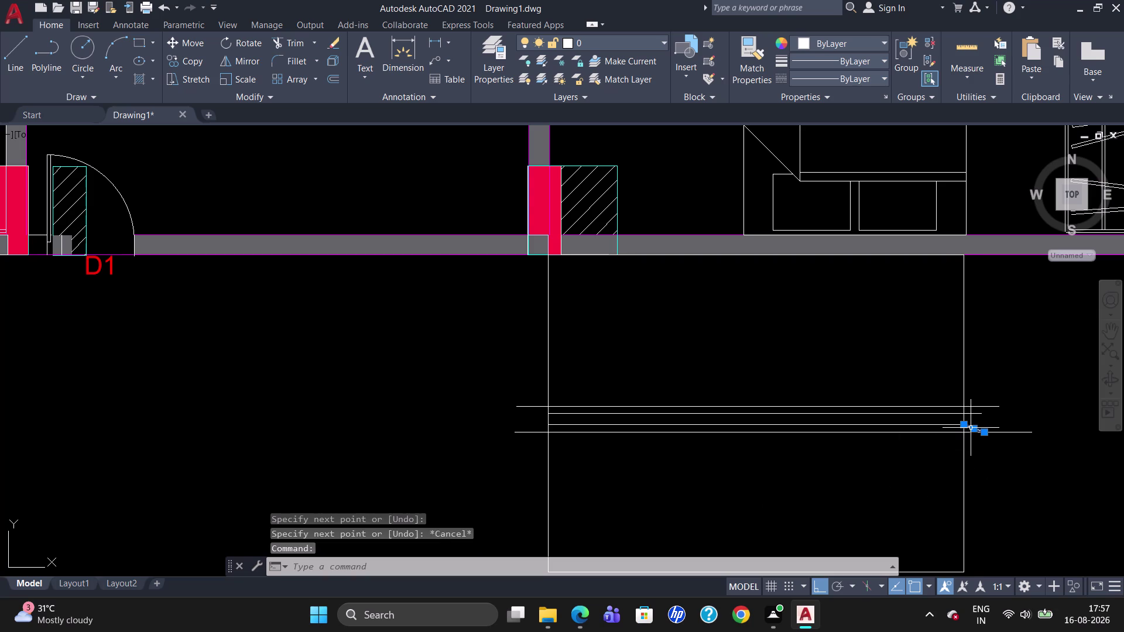
key(Delete)
key(l)
key(Return)
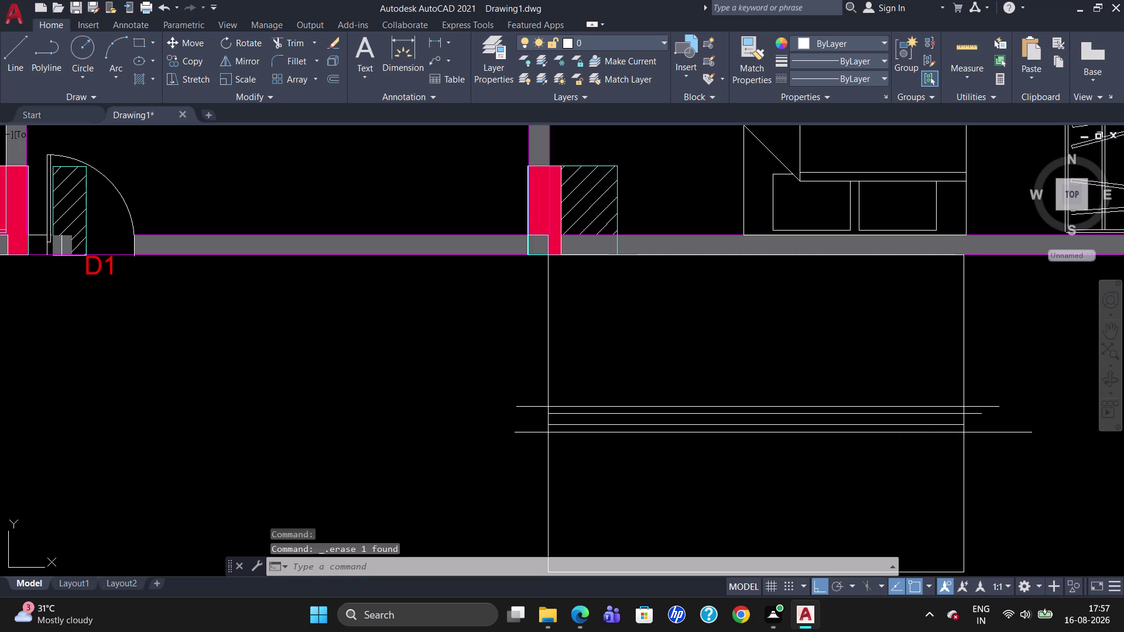
click(967, 426)
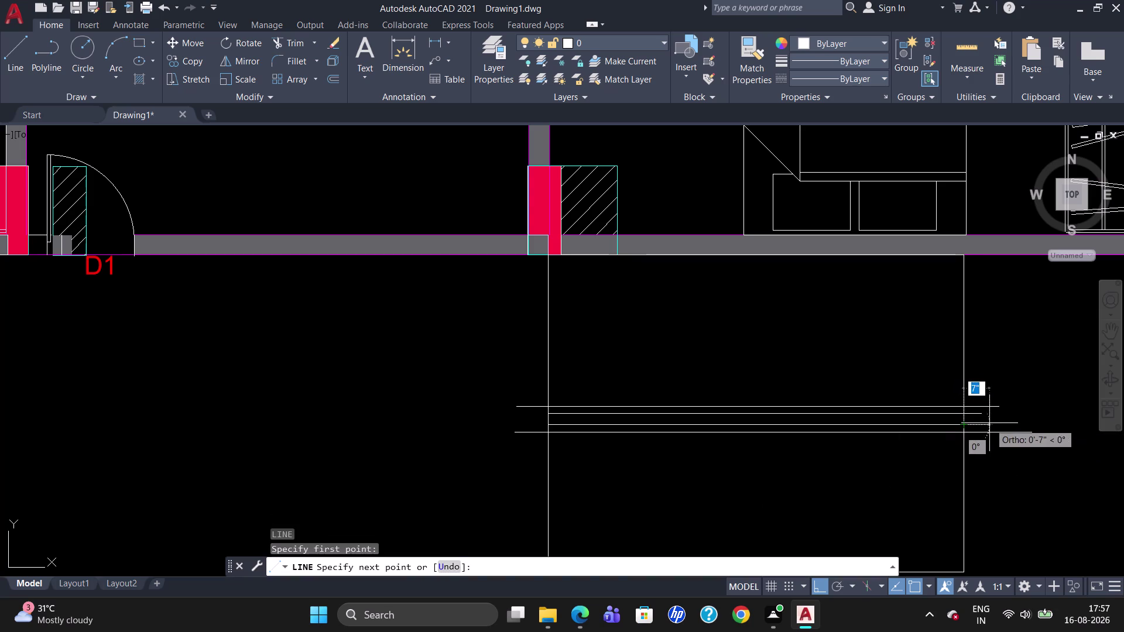
Start lines at the strip's right and left ends, abandoning each attempt.
click(989, 424)
key(Escape)
key(l)
key(Return)
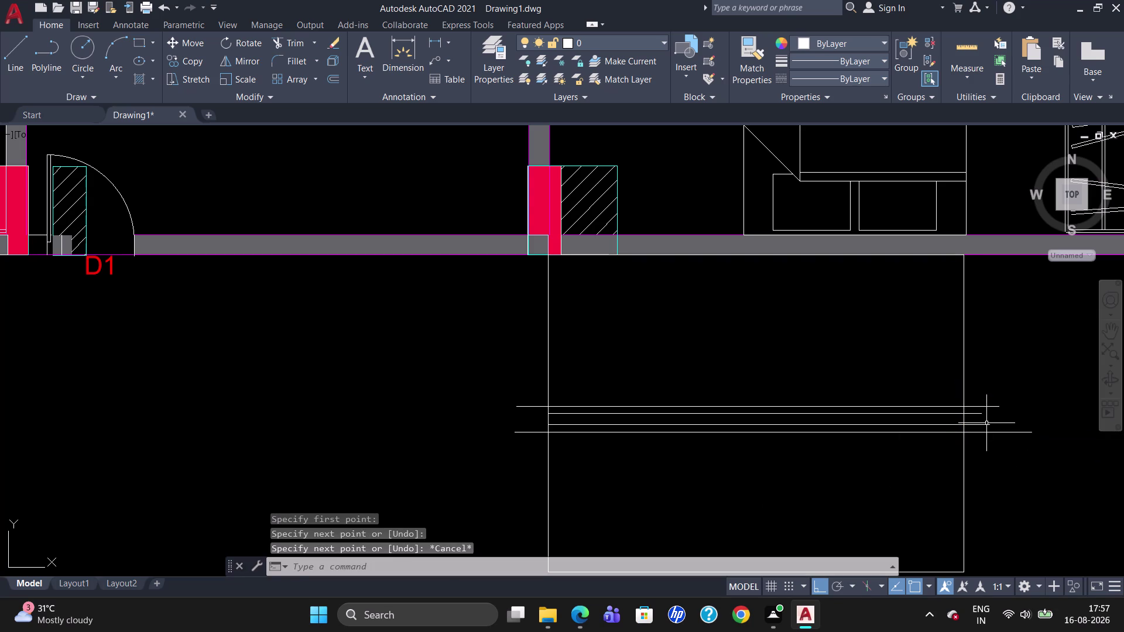
click(546, 418)
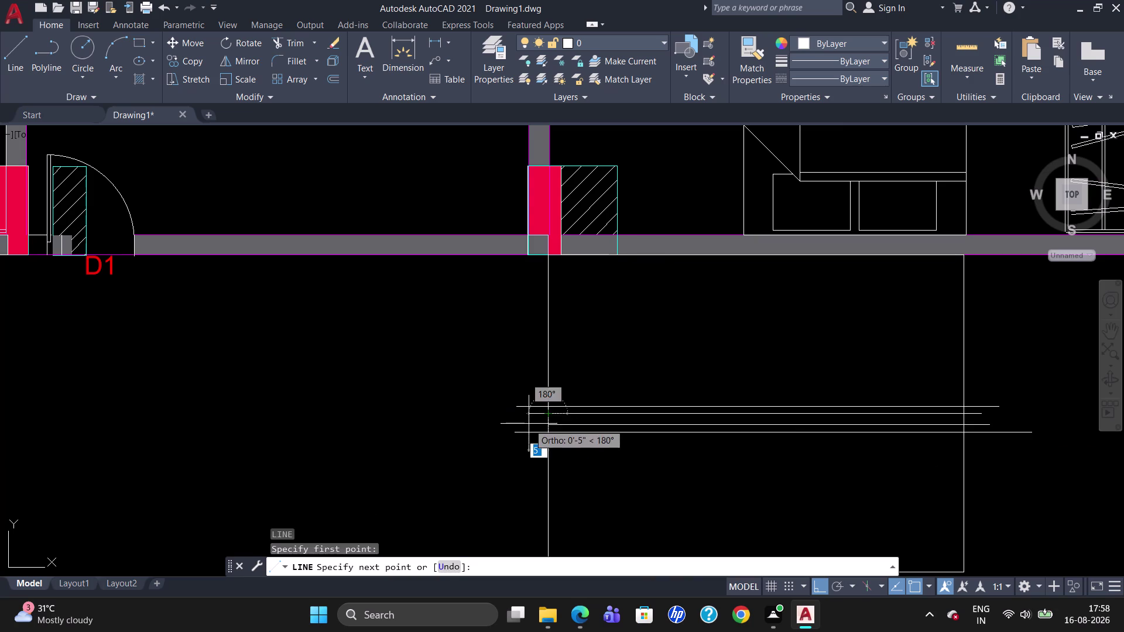
click(529, 424)
key(Escape)
key(l)
key(Return)
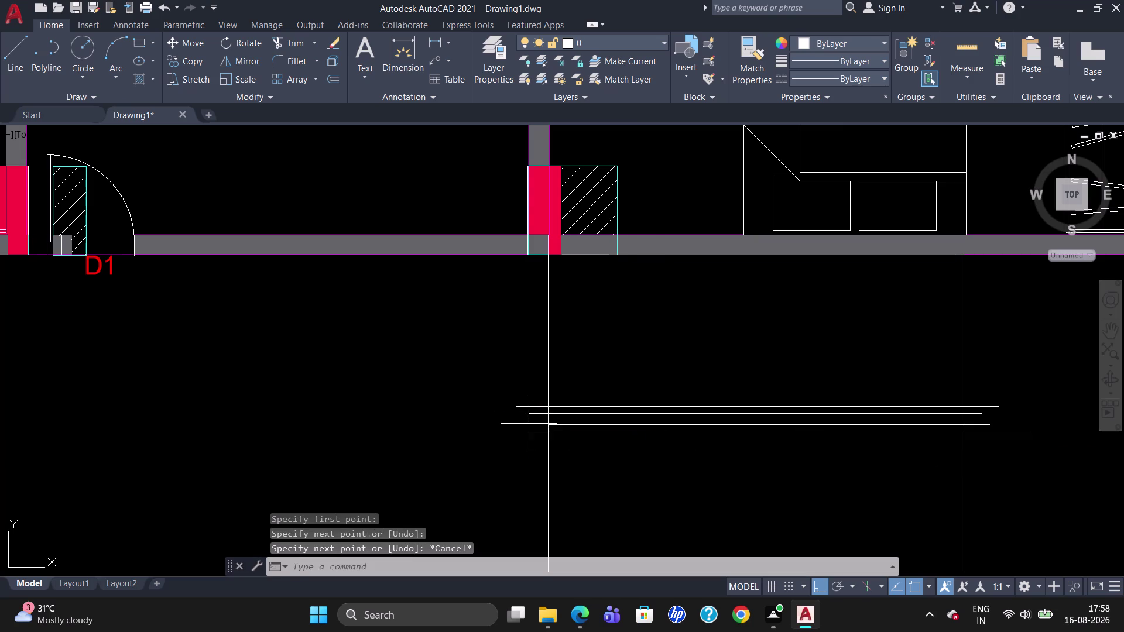
Draw a short downward line at the strip's left end, then delete the misplaced line.
click(549, 425)
click(535, 425)
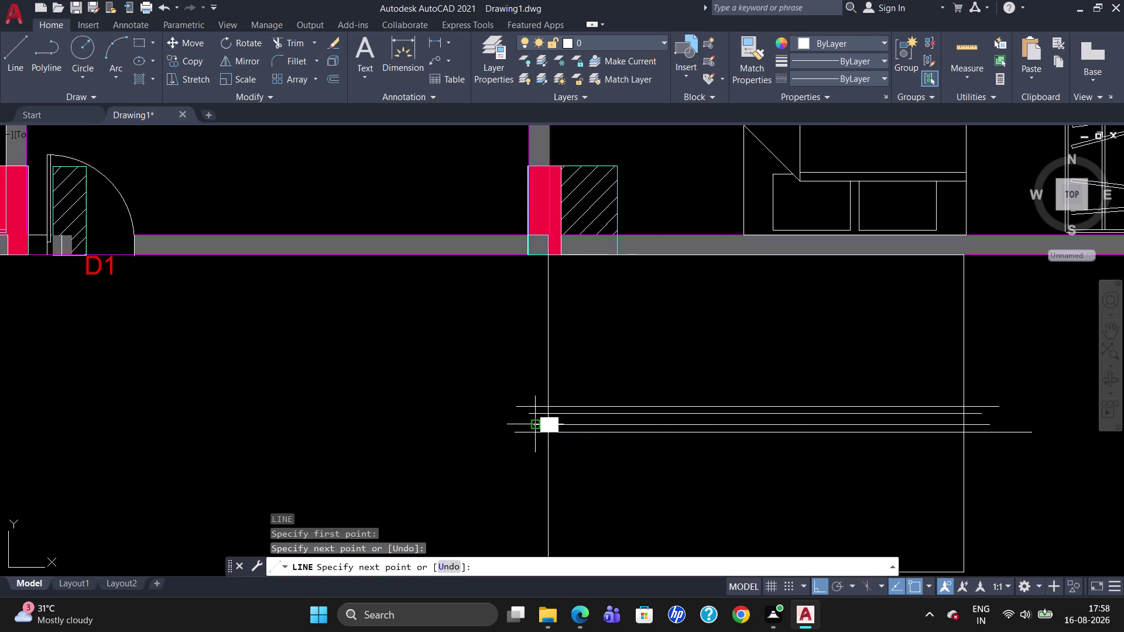
key(Escape)
key(l)
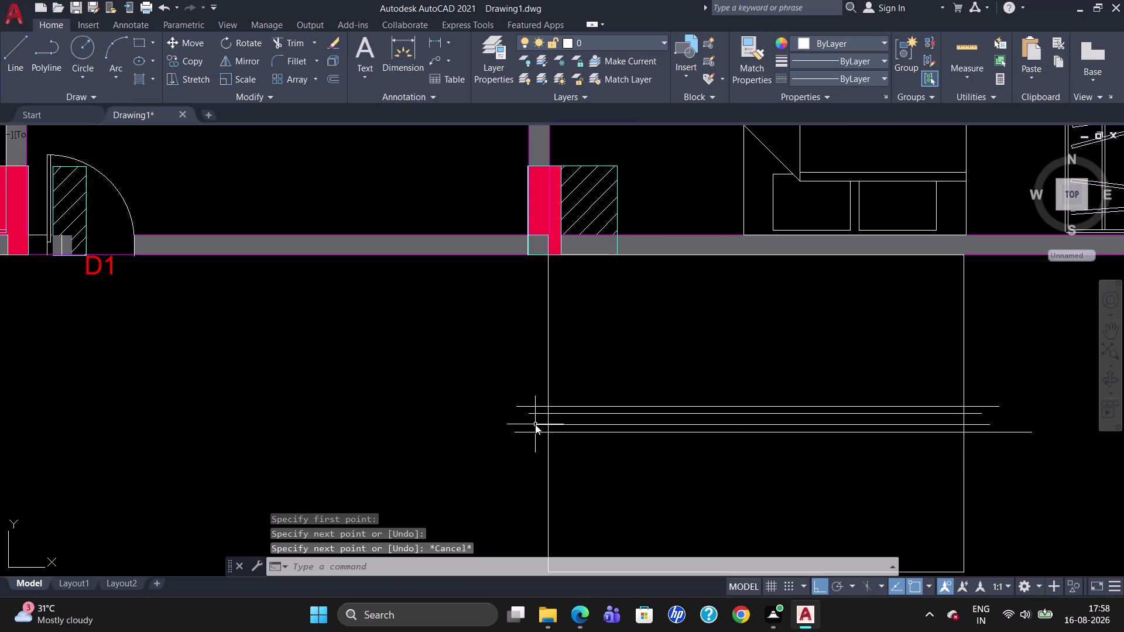
key(Return)
click(541, 416)
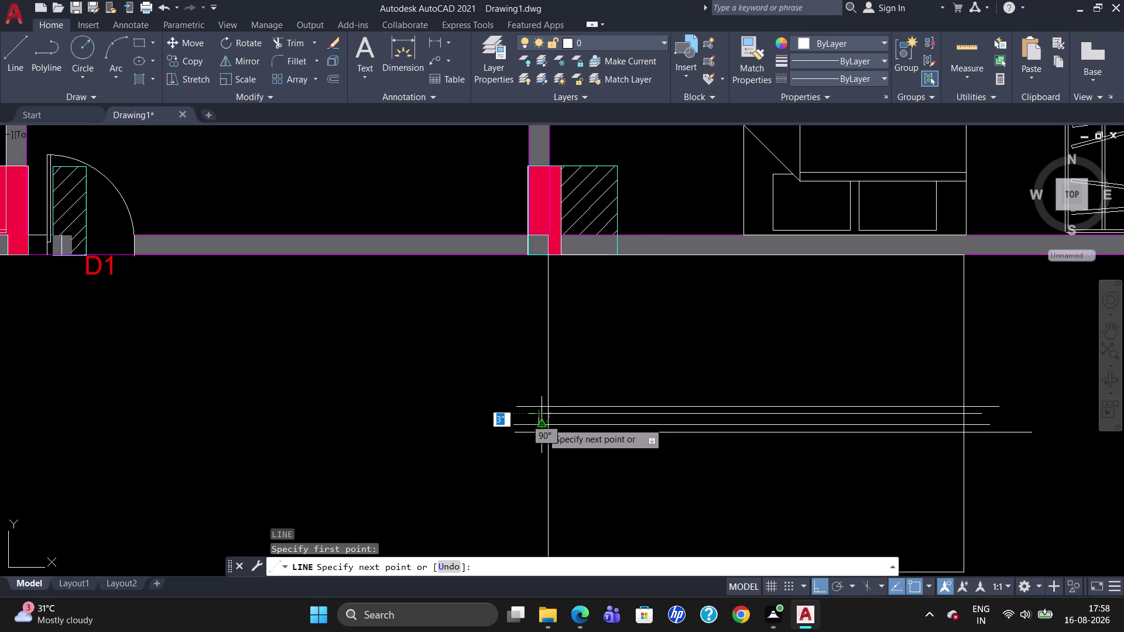
click(542, 423)
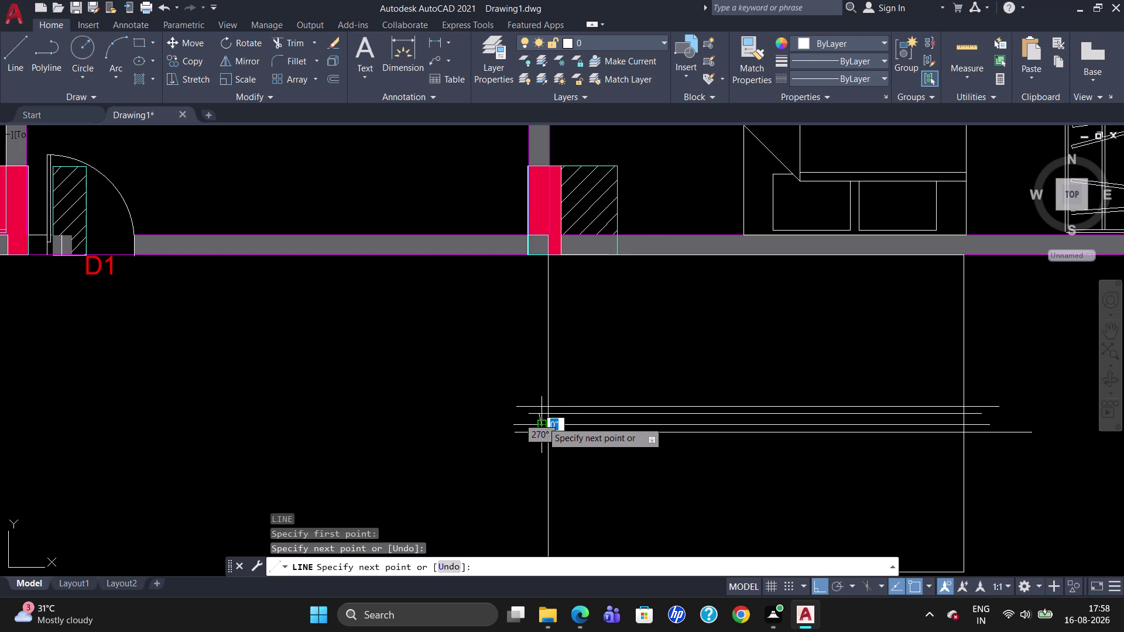
key(Escape)
click(542, 422)
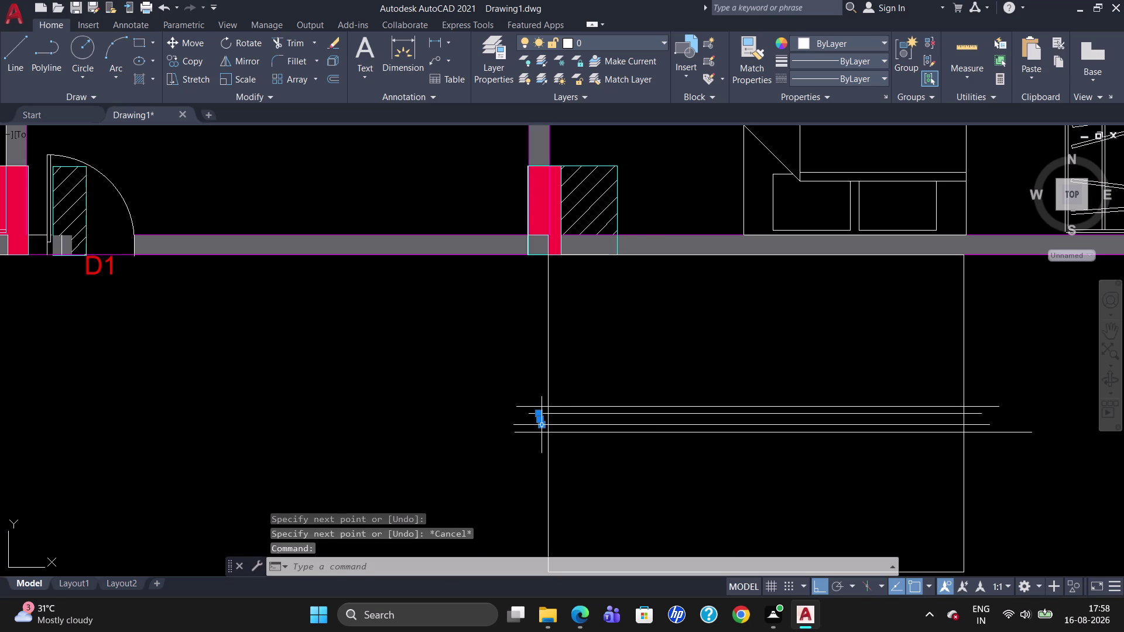
key(Delete)
key(Delete)
Draw another short vertical line at the left end and erase the unwanted piece.
key(l)
key(Return)
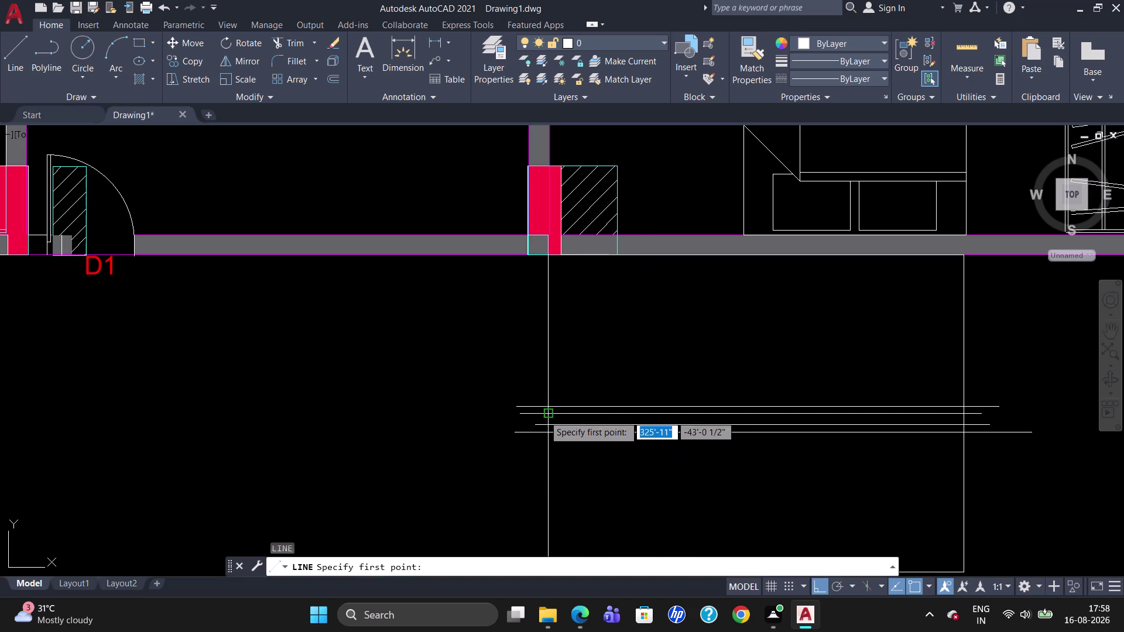
scroll(up, 3)
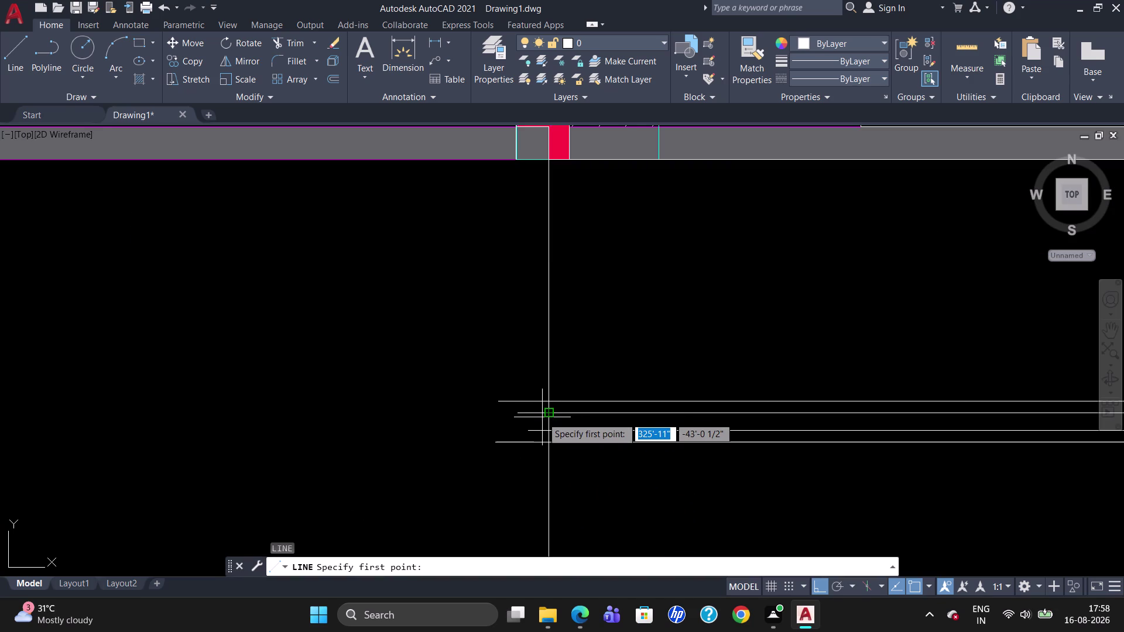
click(542, 414)
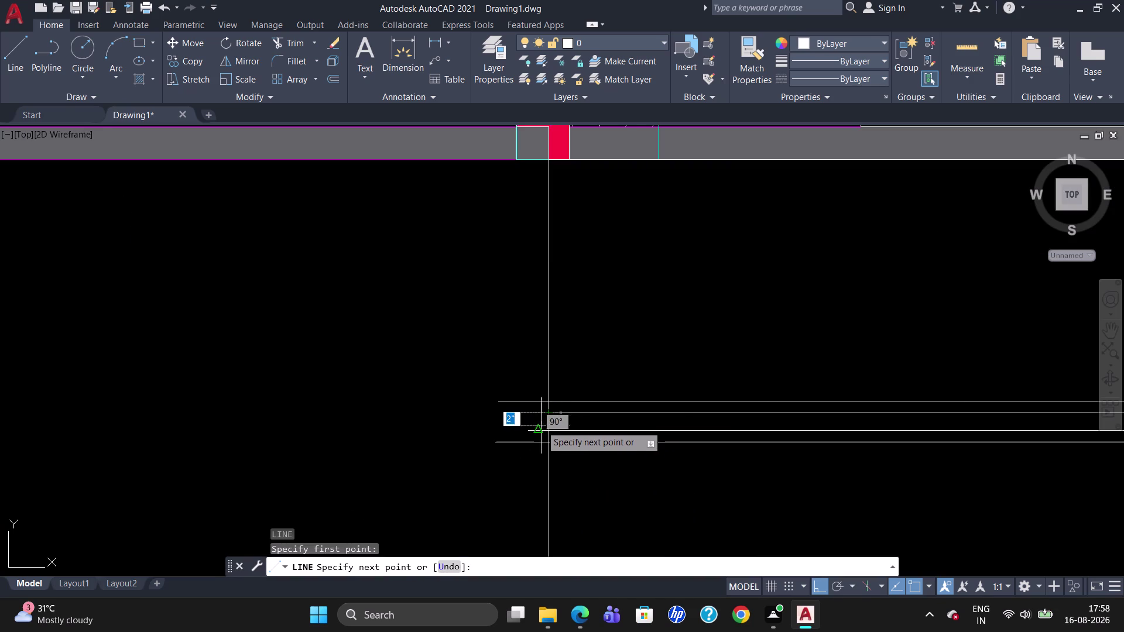
click(541, 429)
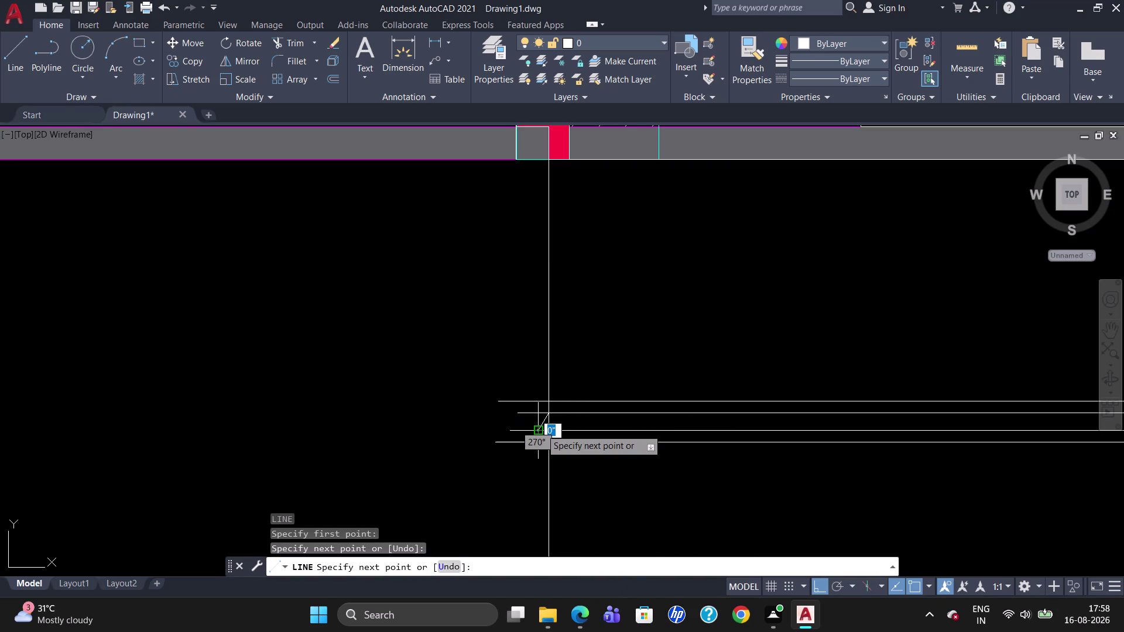
key(Escape)
click(541, 425)
key(Delete)
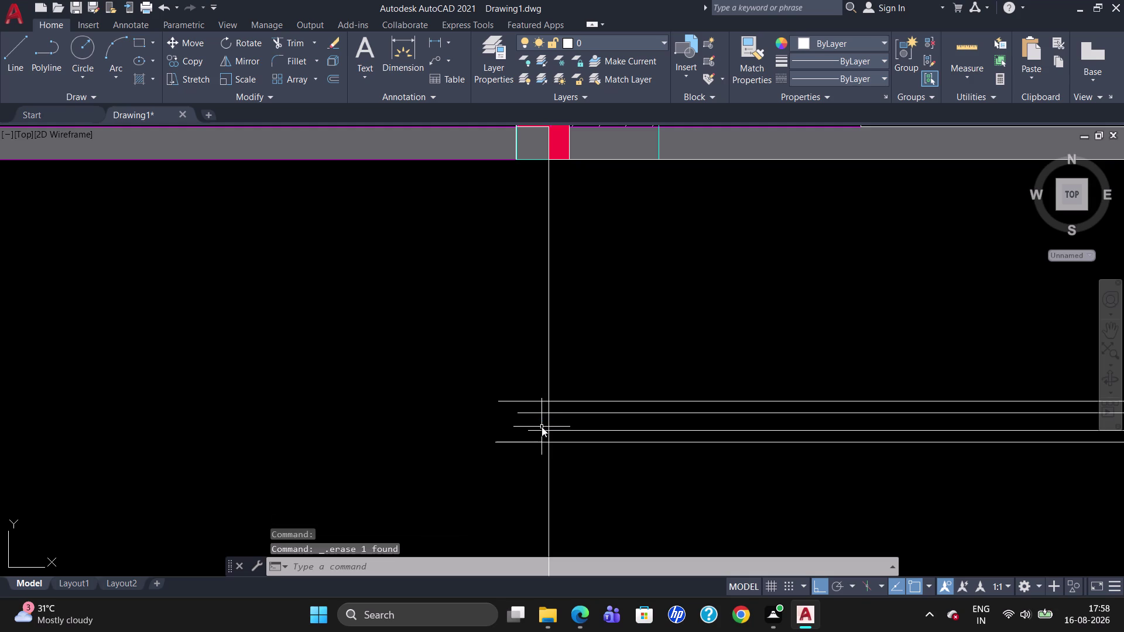
Draw the vertical closing line across the strip's left end.
key(l)
key(Return)
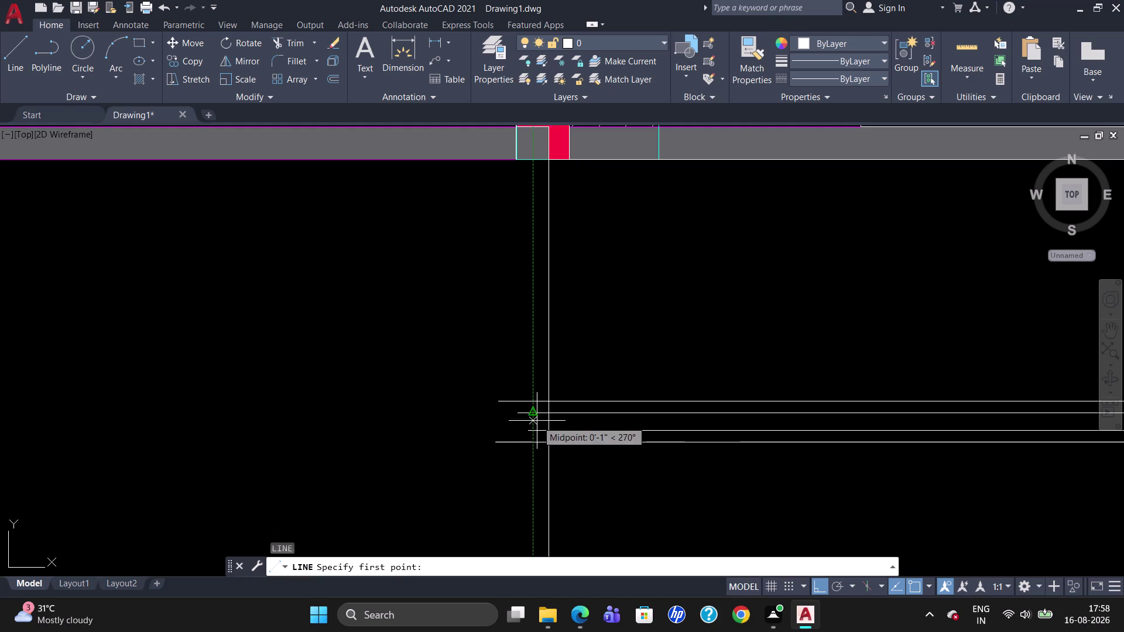
click(540, 414)
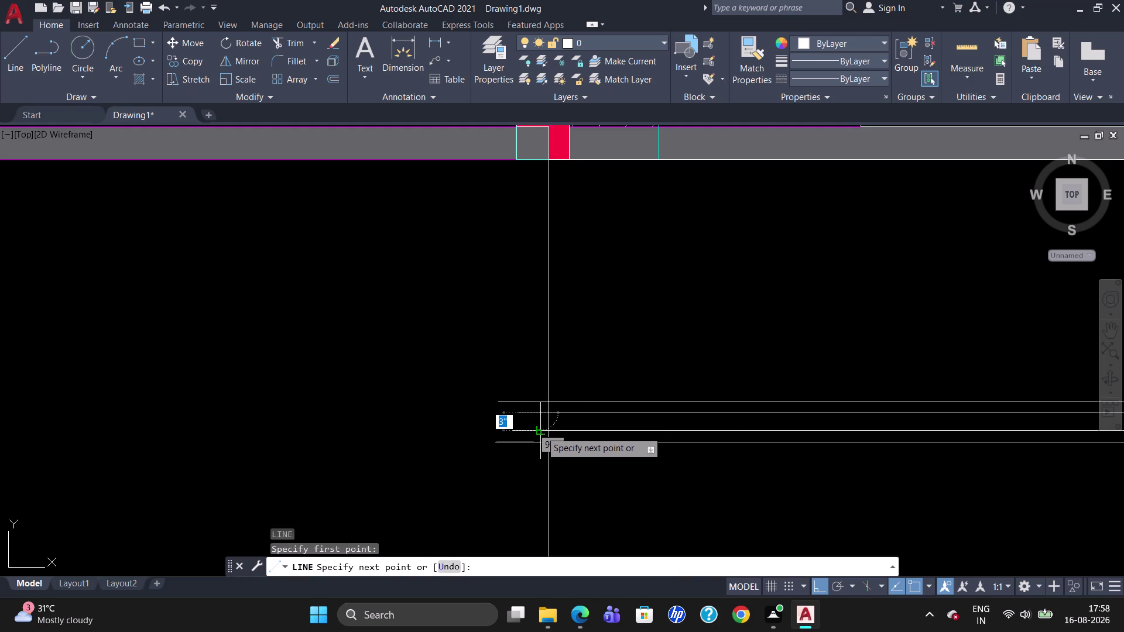
click(541, 431)
key(Escape)
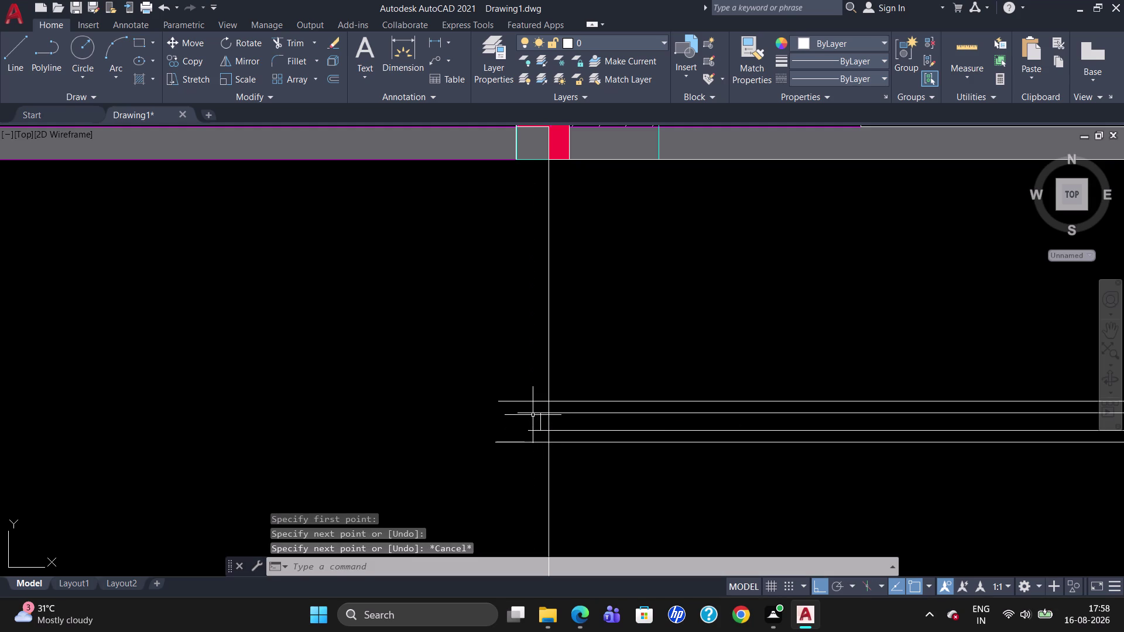
Trim the overhanging line ends at the strip's left end.
text(TR)
key(Return)
key(Return)
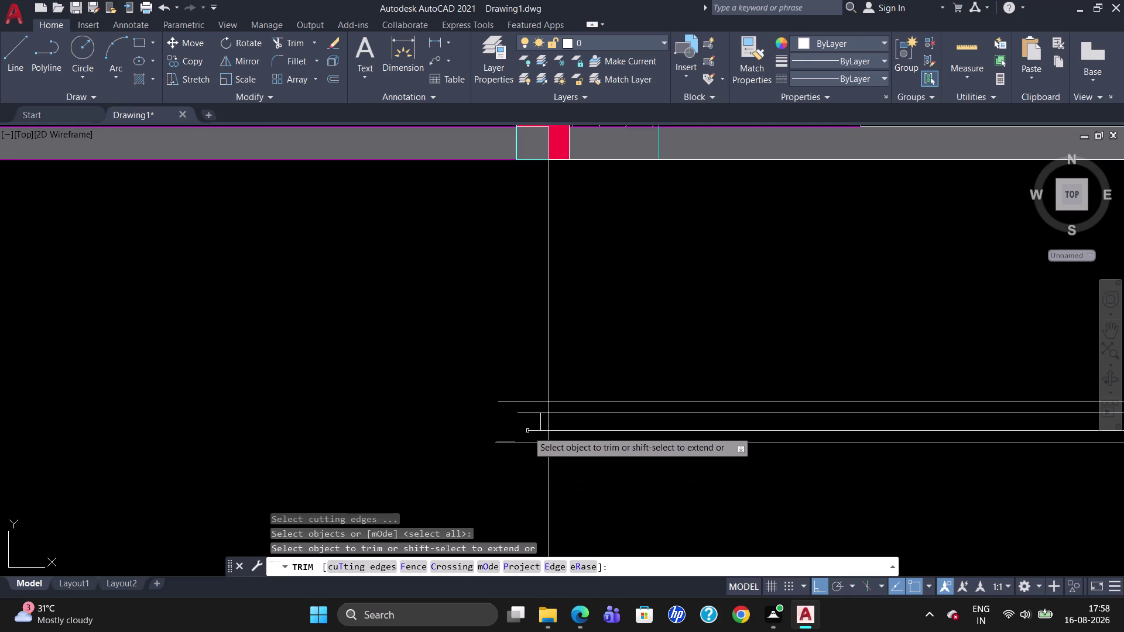
click(528, 416)
click(529, 415)
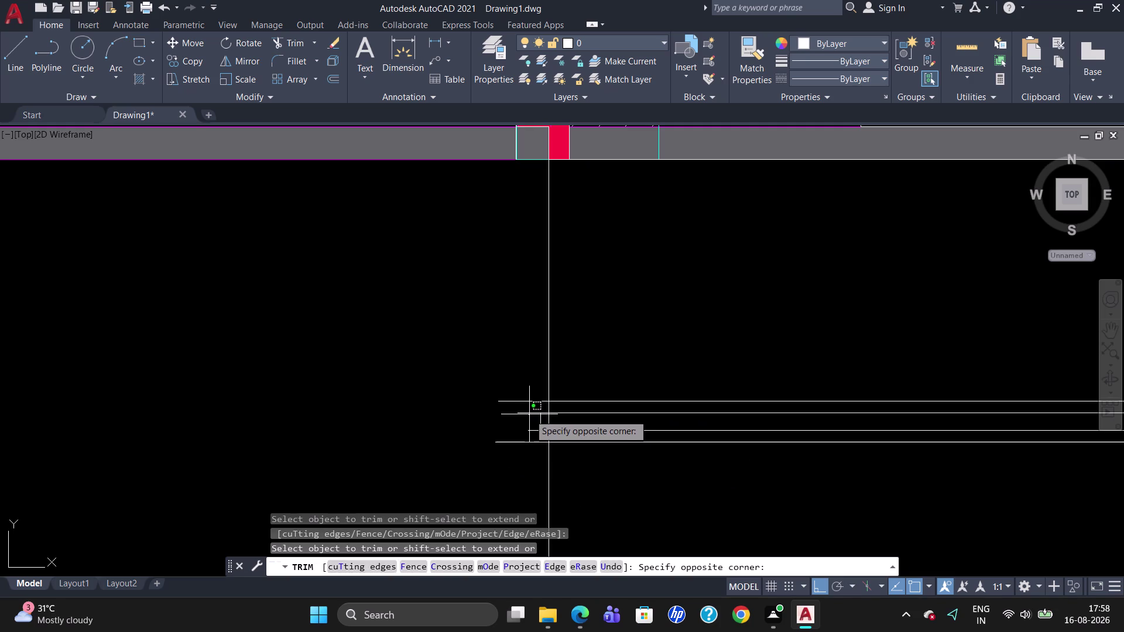
click(530, 413)
click(536, 431)
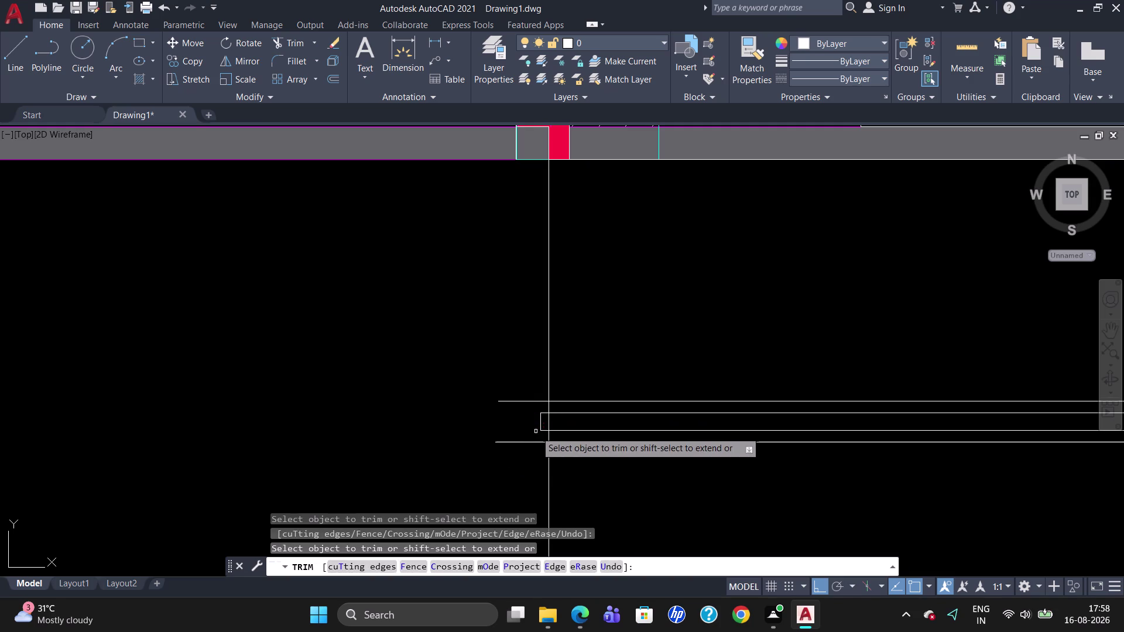
key(Escape)
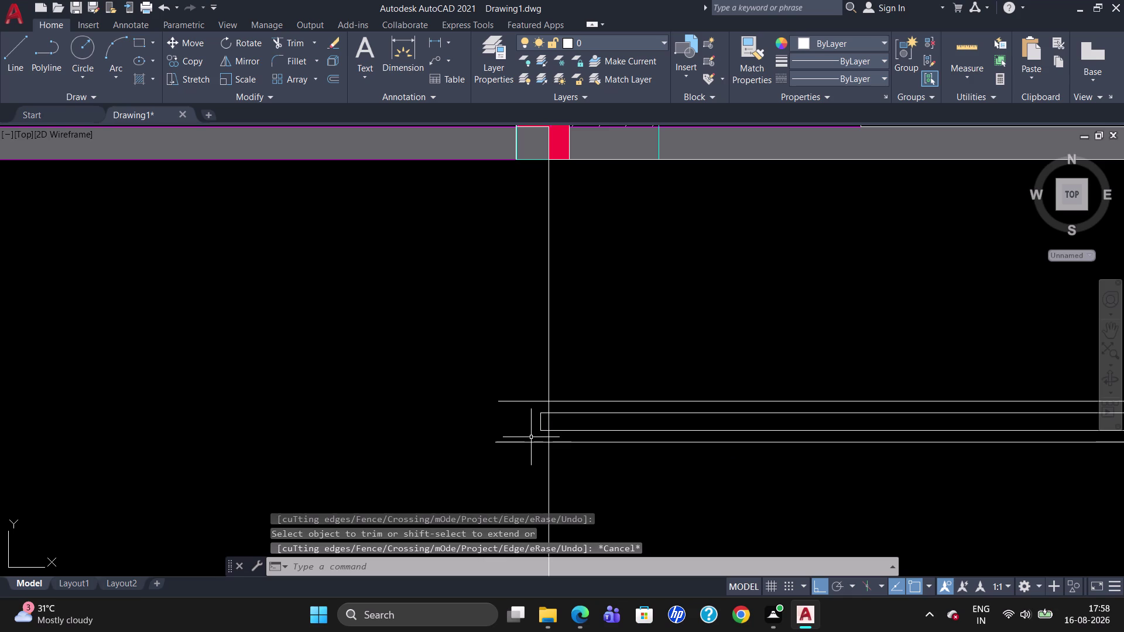
Draw a longer vertical line across the strip's left end.
key(l)
key(Return)
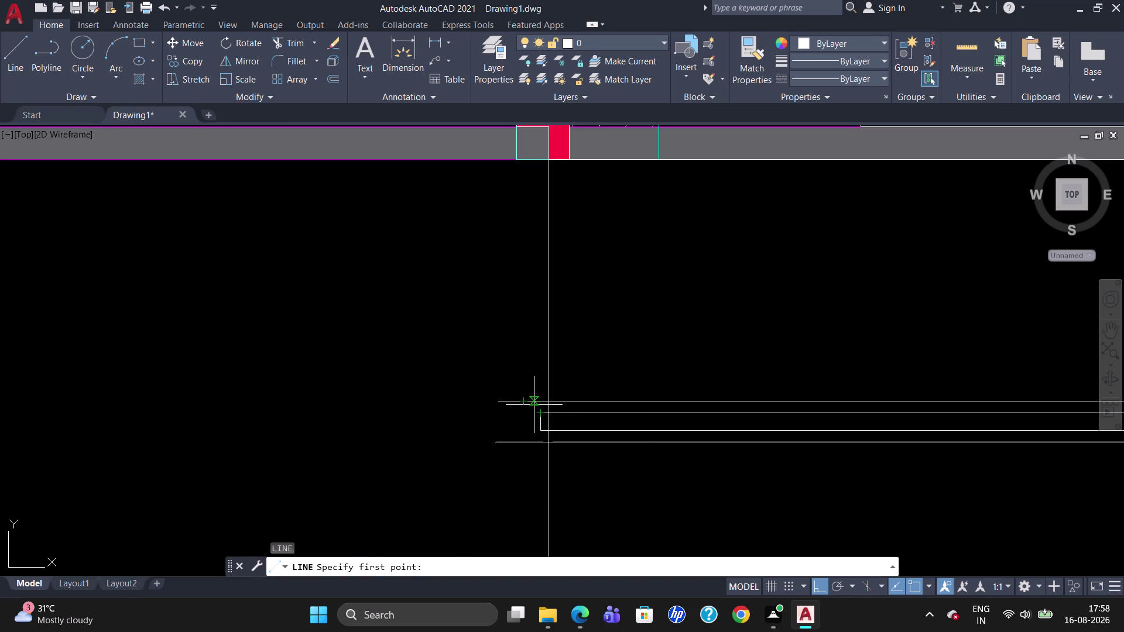
click(534, 405)
click(532, 441)
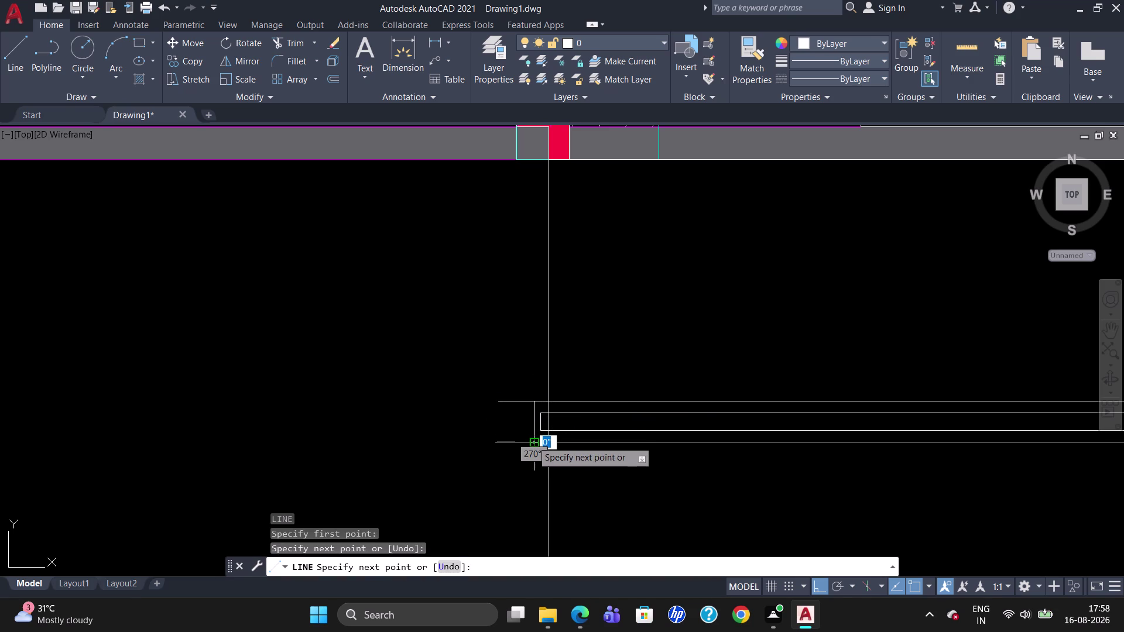
key(Escape)
Trim the remaining upper and lower overhangs at the left end.
text(TR)
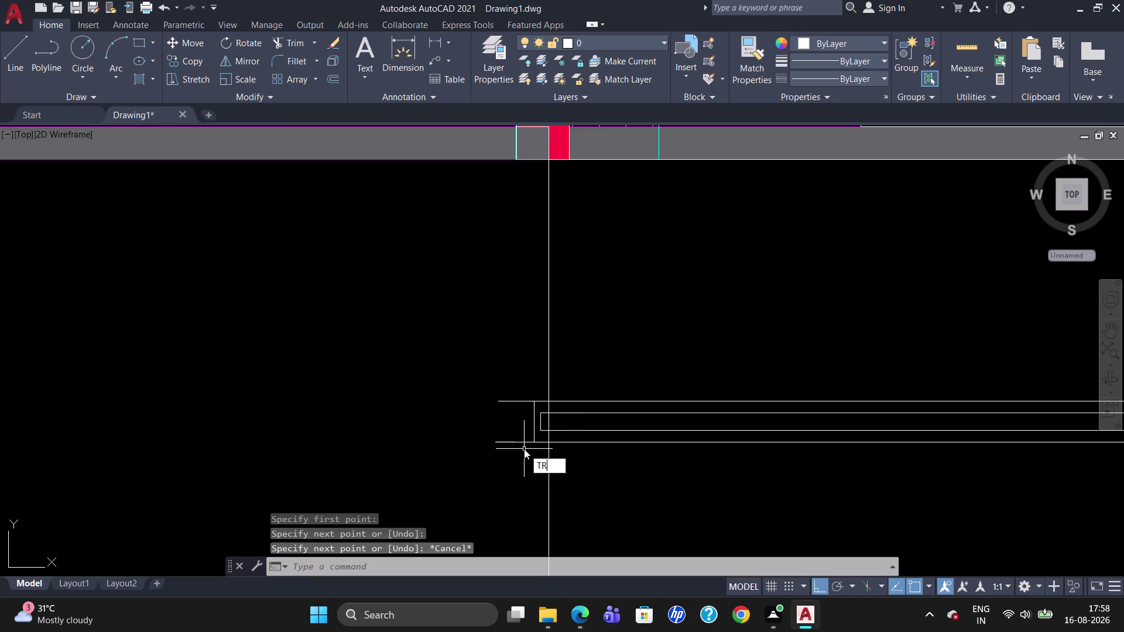
key(Return)
key(Return)
click(522, 442)
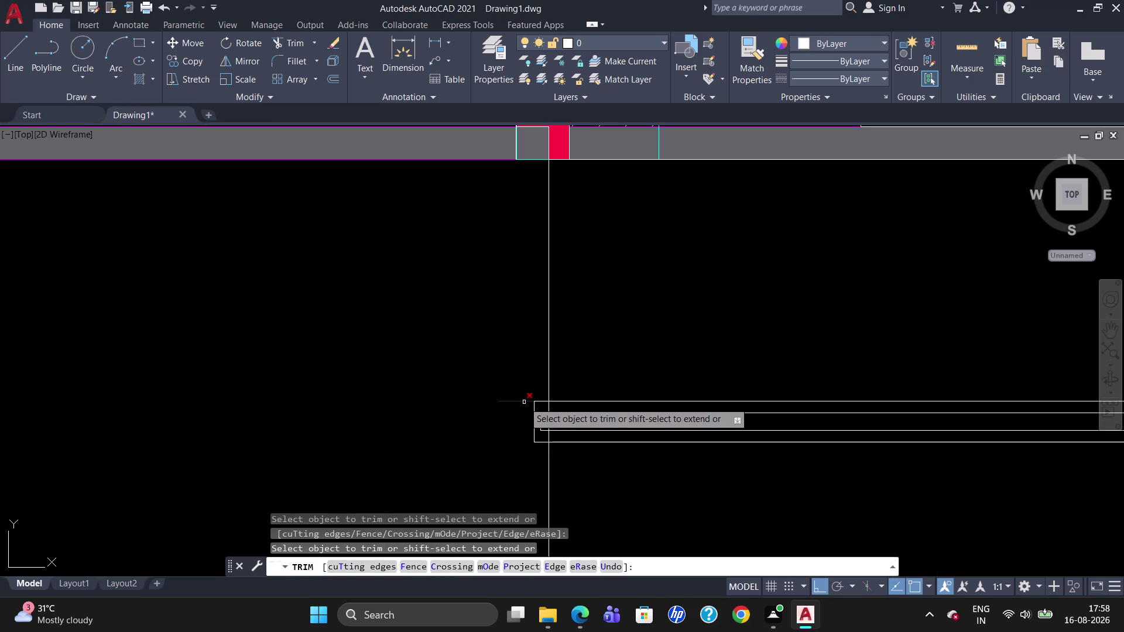
click(524, 402)
key(Escape)
Start a closing line at the strip's right end, then abandon it.
scroll(down, 3)
scroll(up, 3)
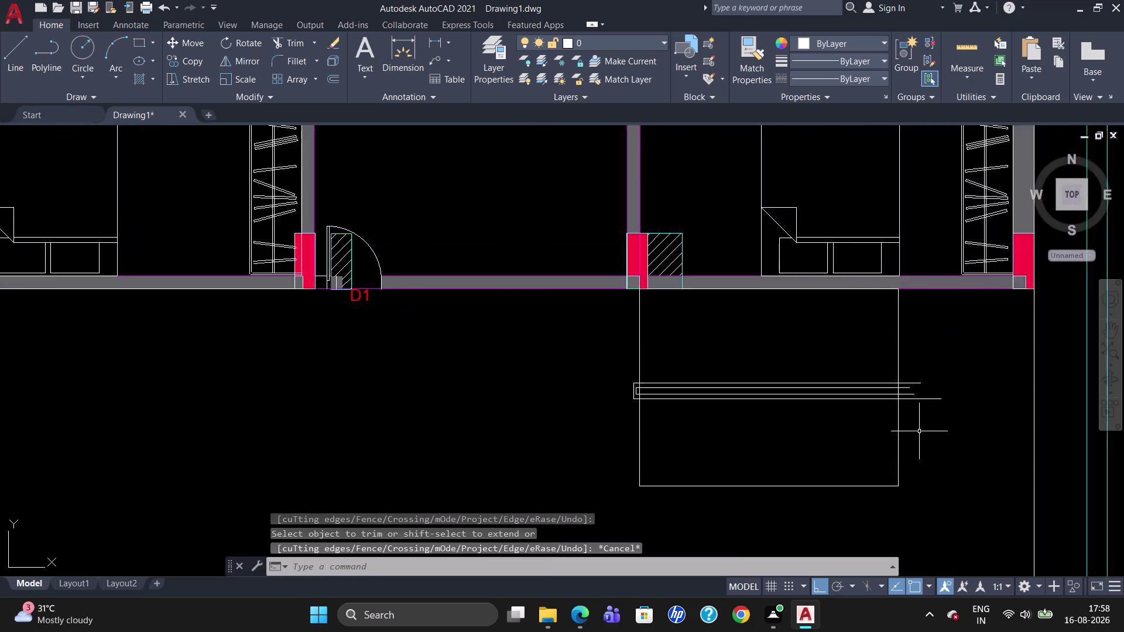
scroll(up, 3)
scroll(down, 3)
scroll(up, 3)
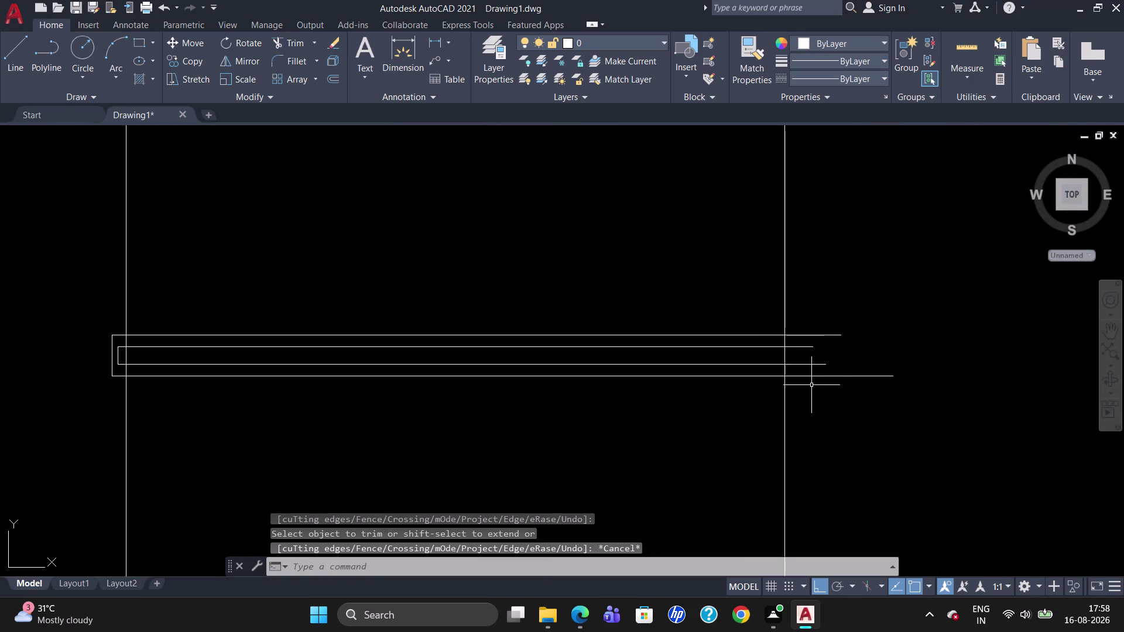
key(l)
key(Return)
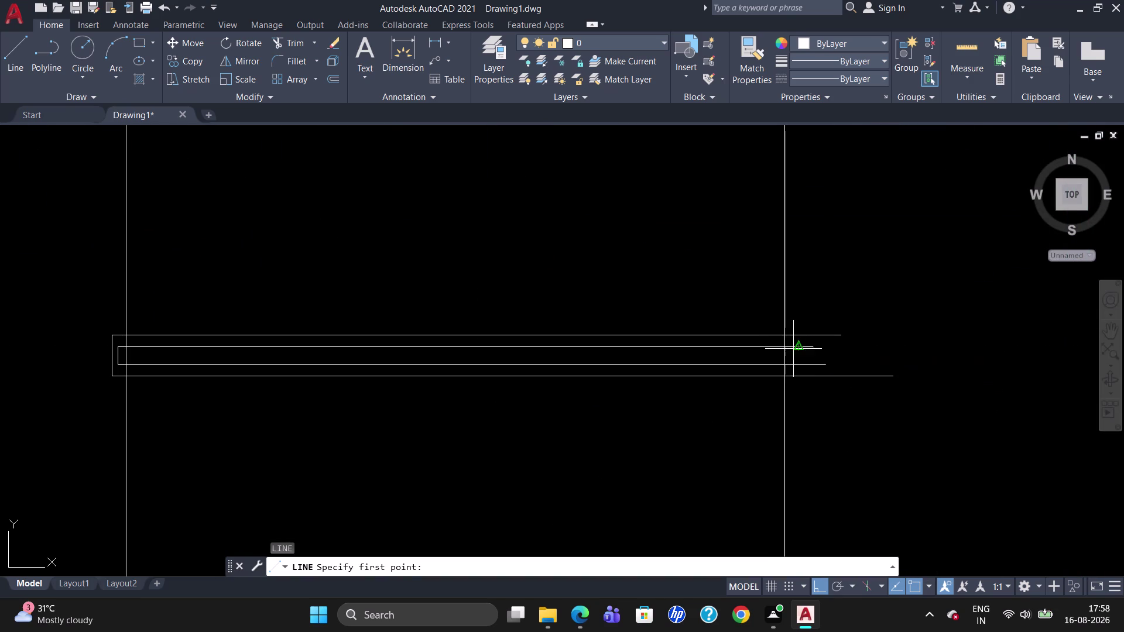
click(792, 347)
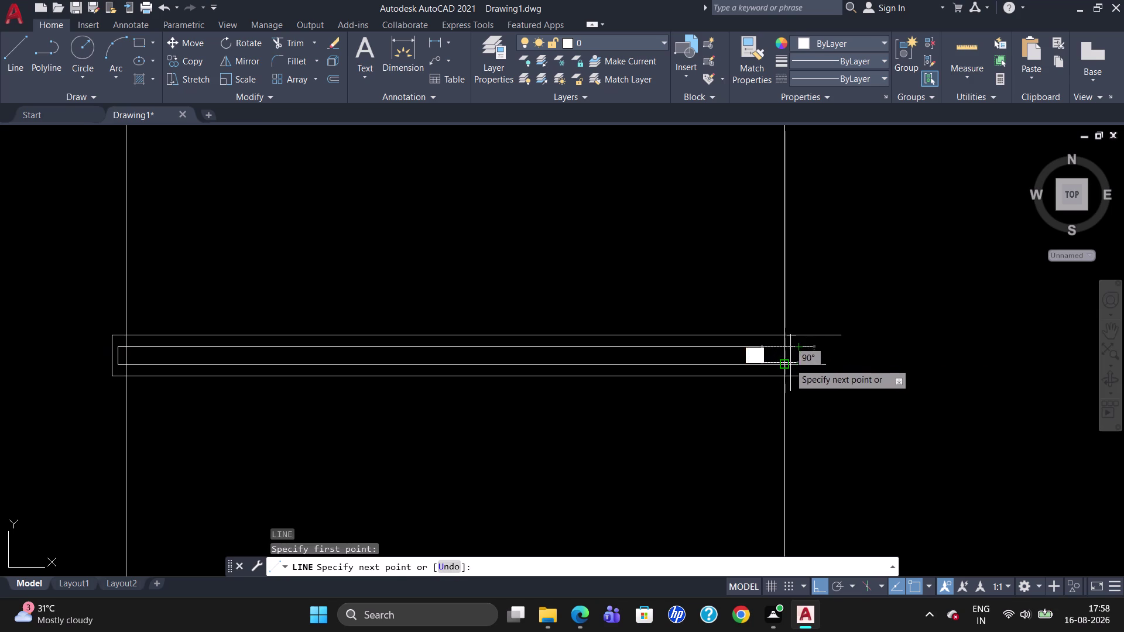
key(Escape)
key(l)
key(Return)
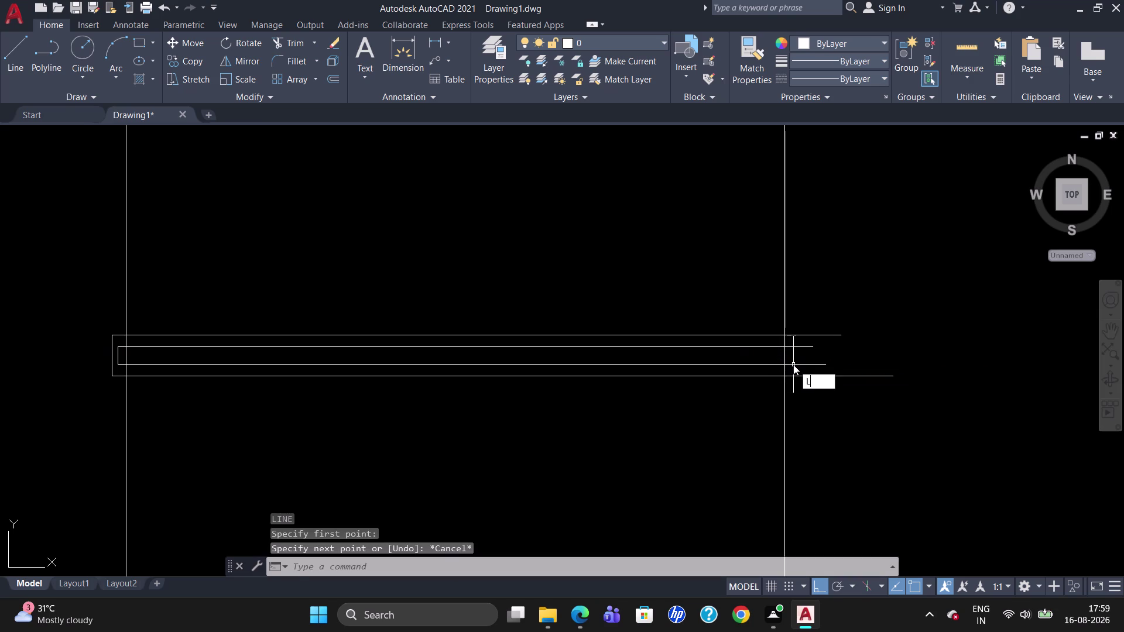
Draw the inner vertical closing line at the strip's right end.
scroll(up, 3)
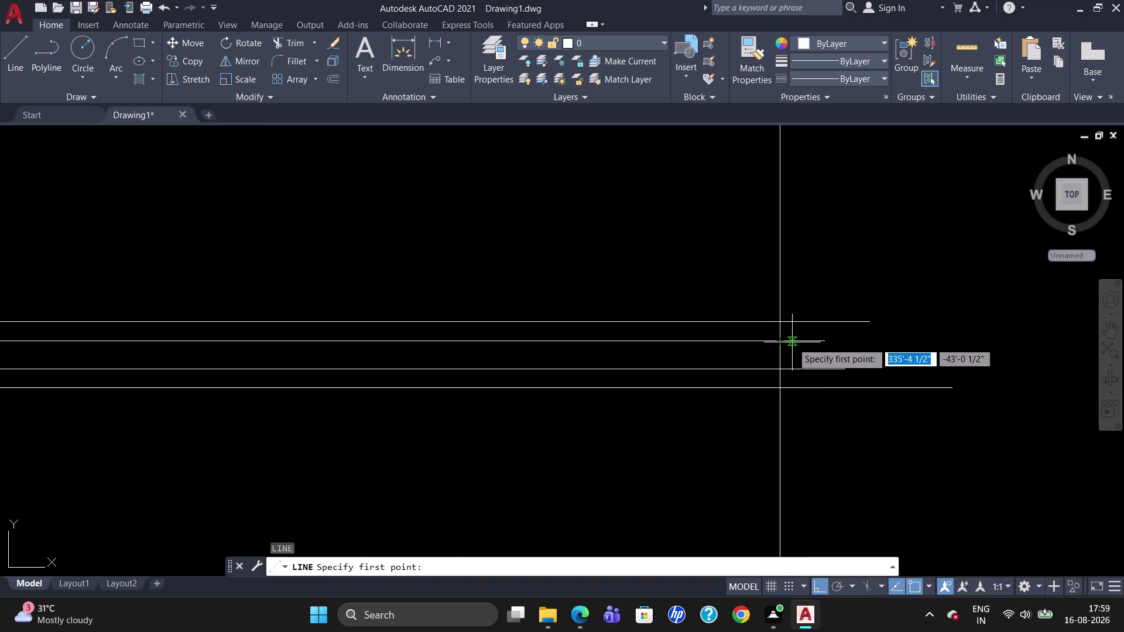
click(792, 342)
click(790, 371)
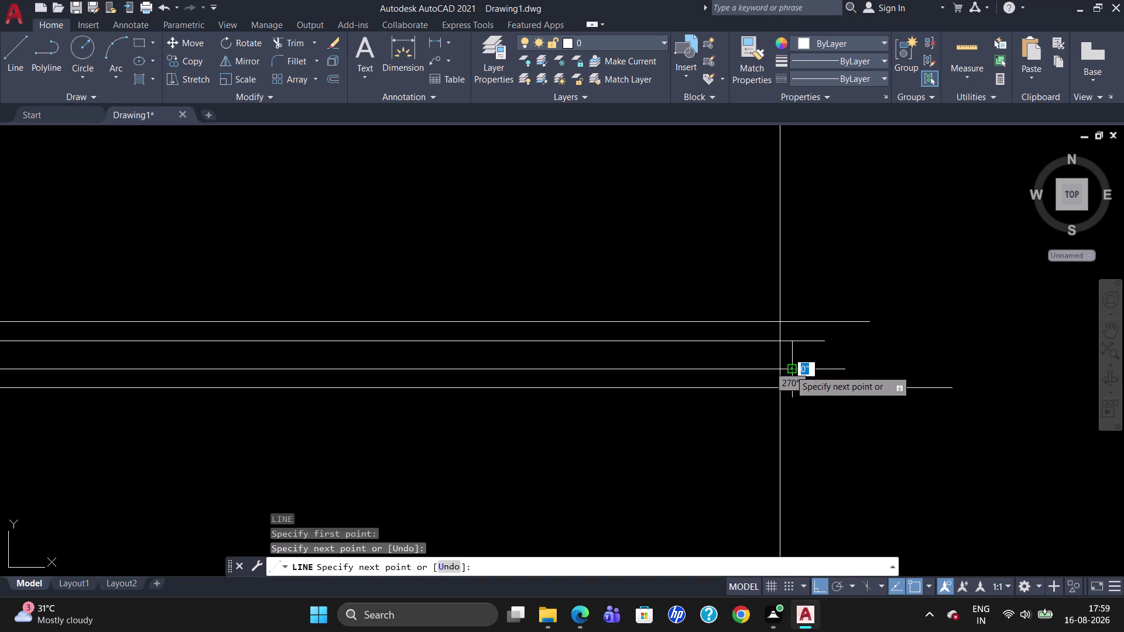
key(Escape)
Trim the two overshooting line ends beside the inner closing line.
text(TR)
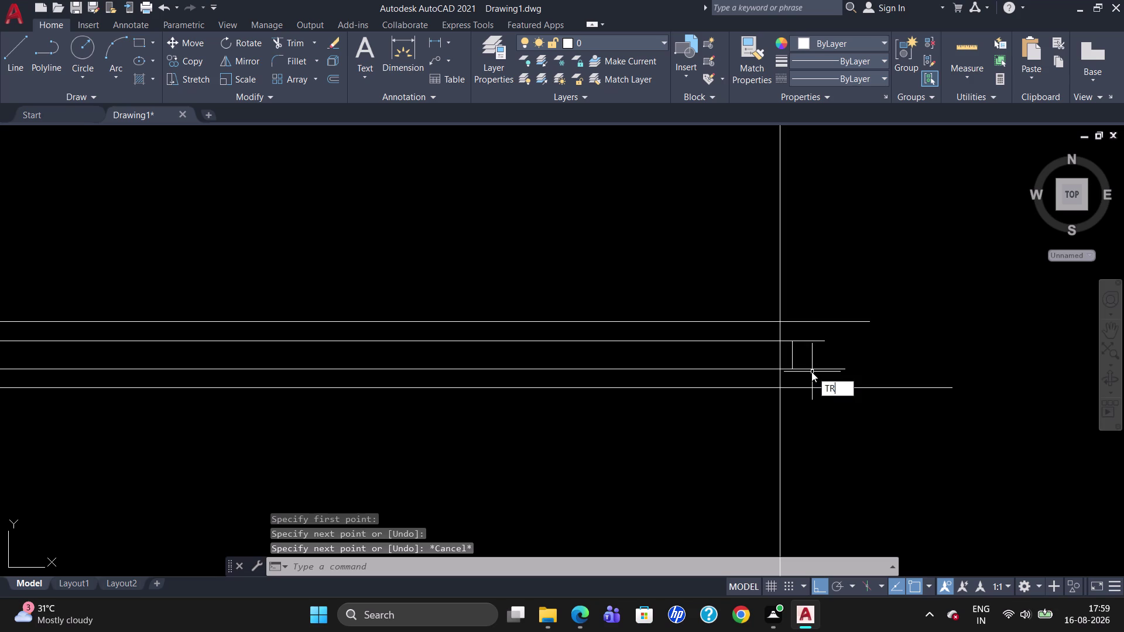
key(Return)
key(Return)
click(808, 342)
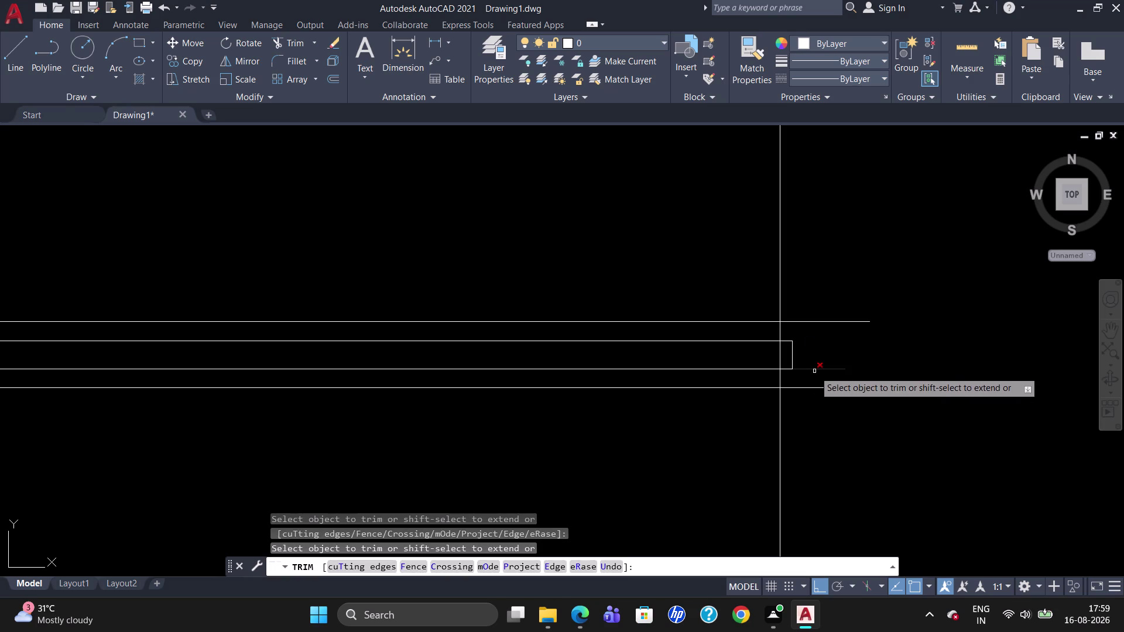
click(815, 370)
key(Escape)
Draw the outer vertical closing line at the strip's right end.
key(l)
key(Return)
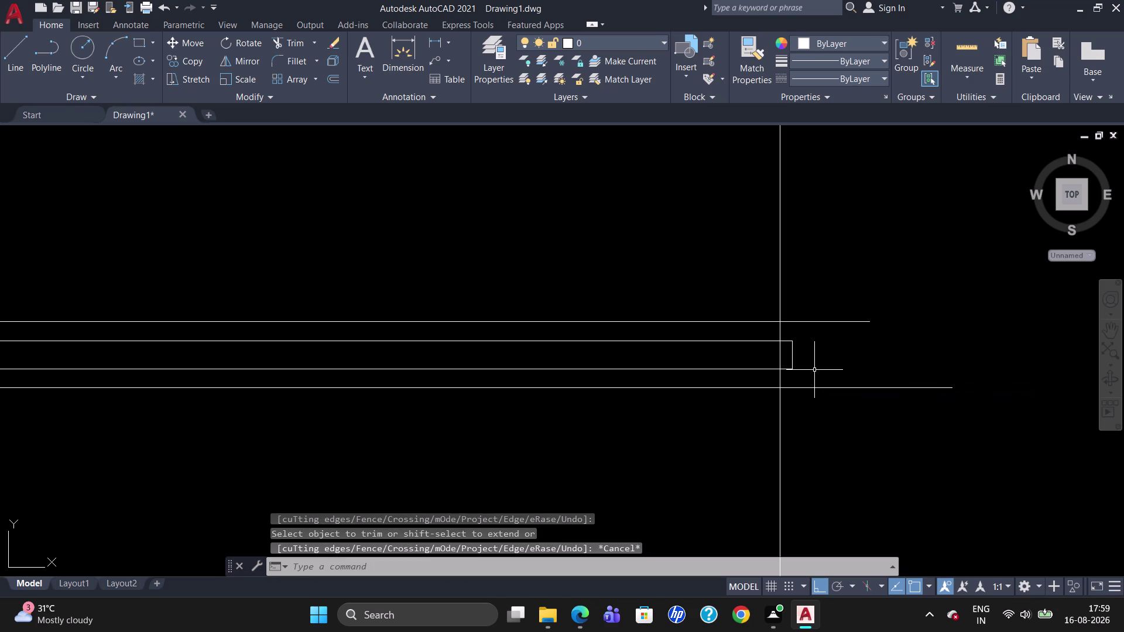
click(798, 325)
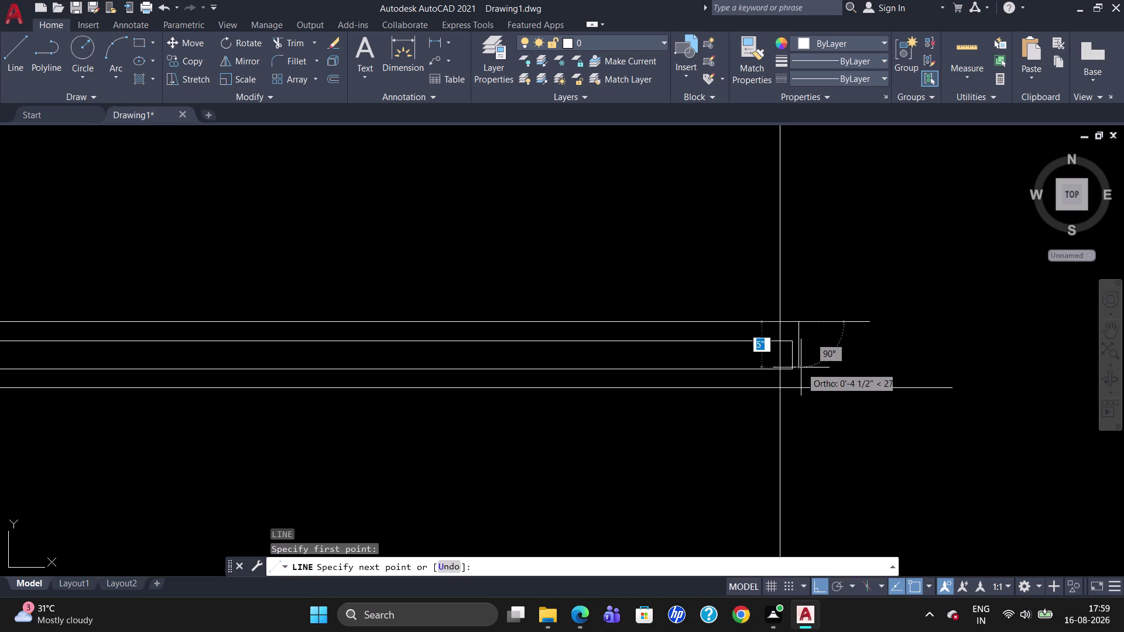
click(800, 383)
key(Escape)
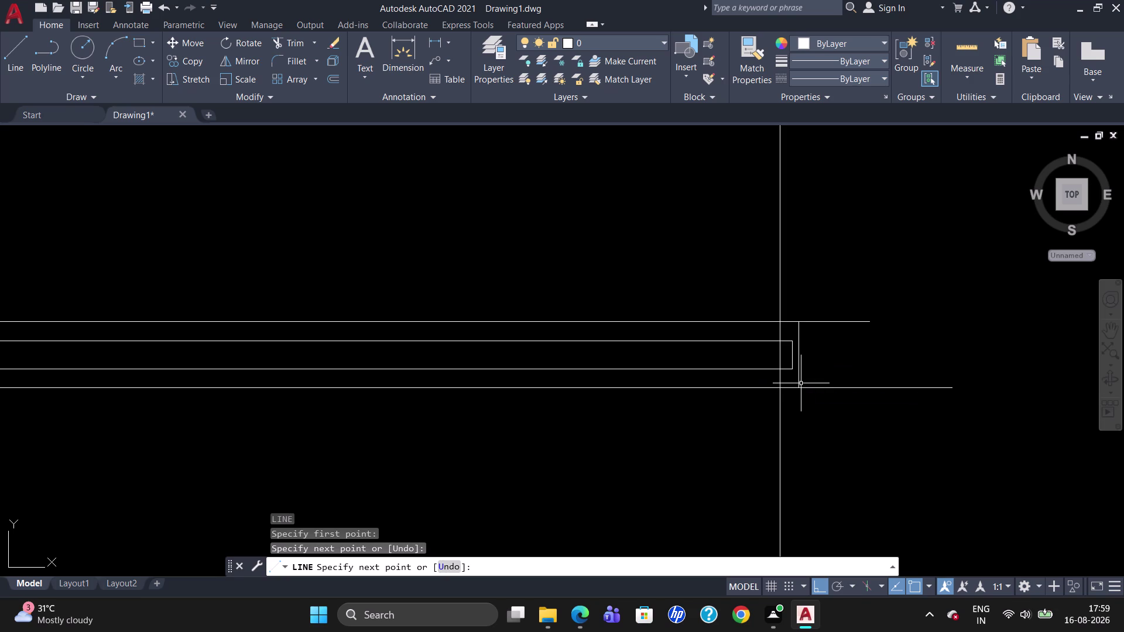
key(r)
key(BackSpace)
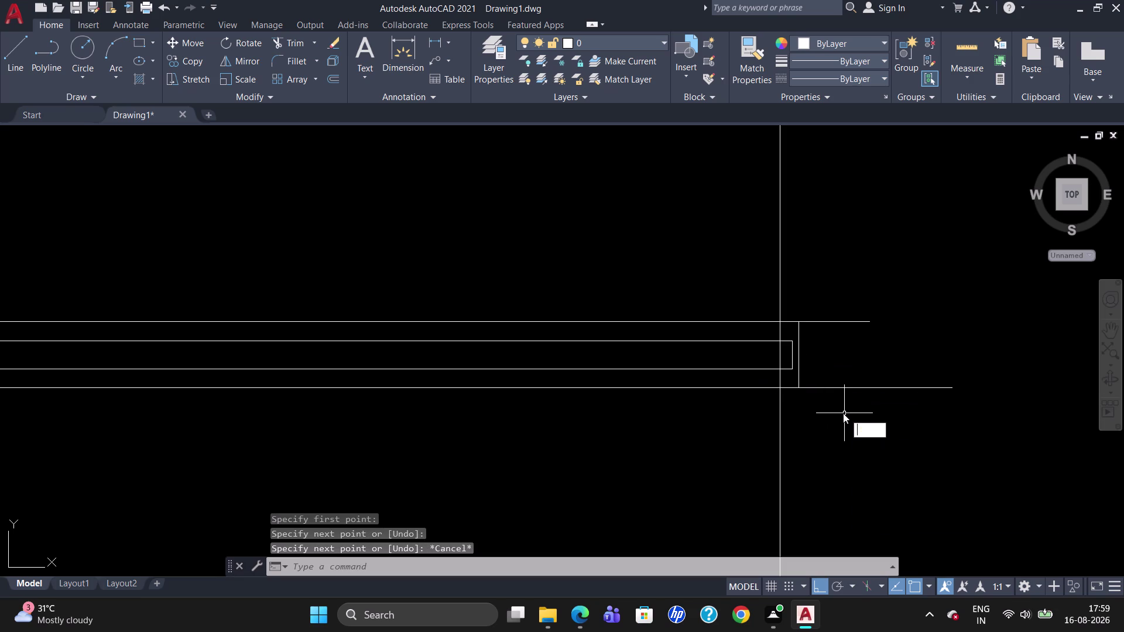
Trim the overshooting ends around the outer closing line.
text(TR)
key(Return)
key(Return)
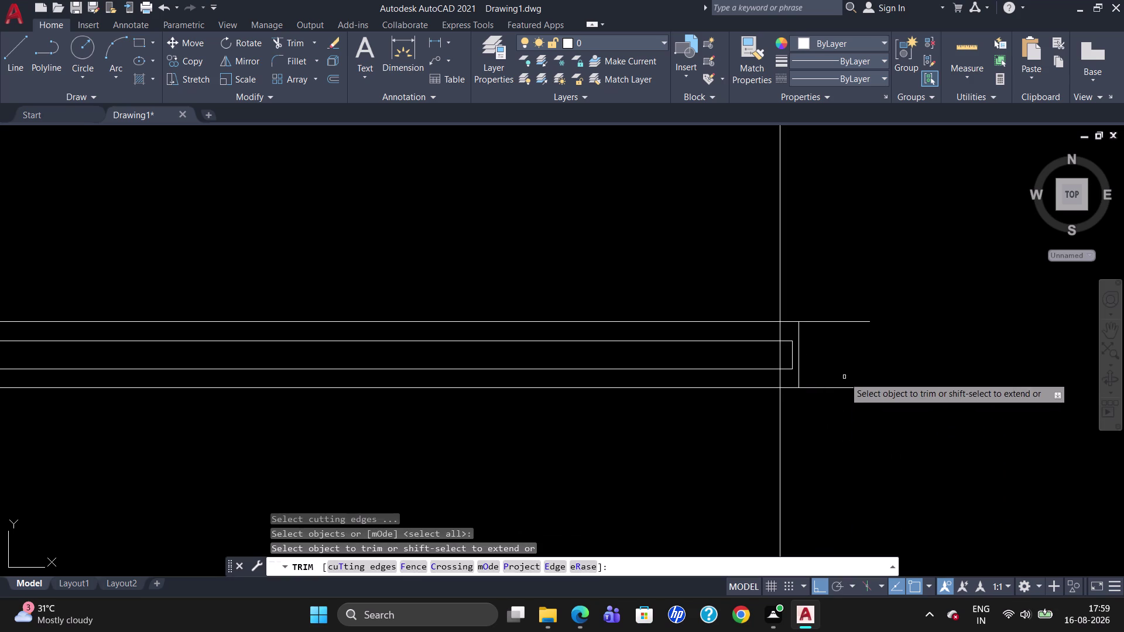
click(845, 387)
click(831, 324)
scroll(down, 3)
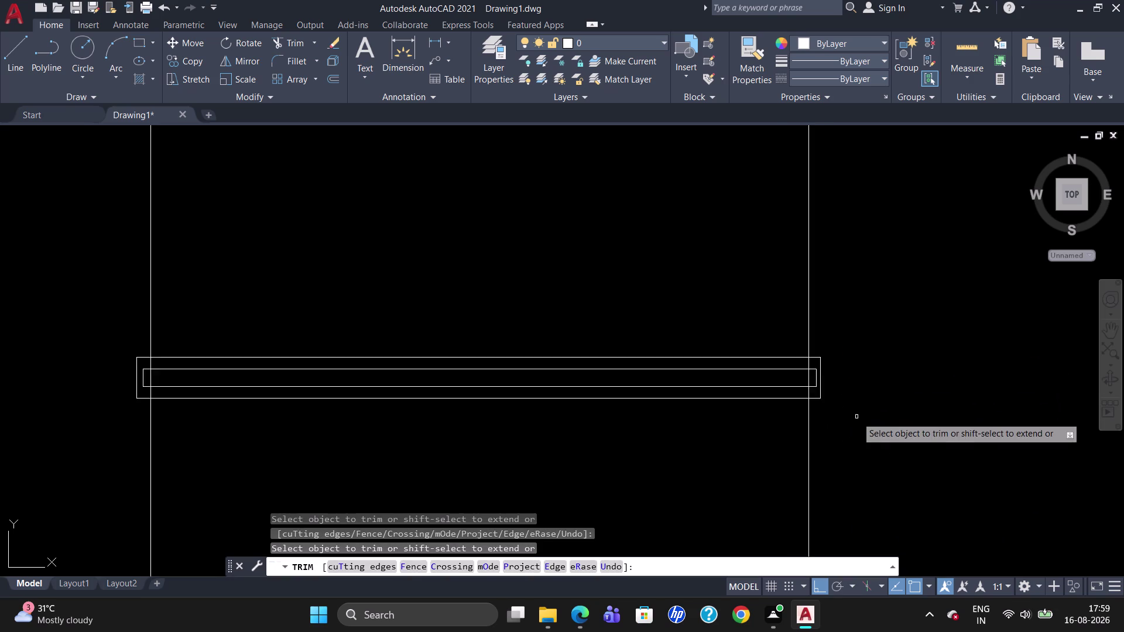
scroll(down, 3)
key(Escape)
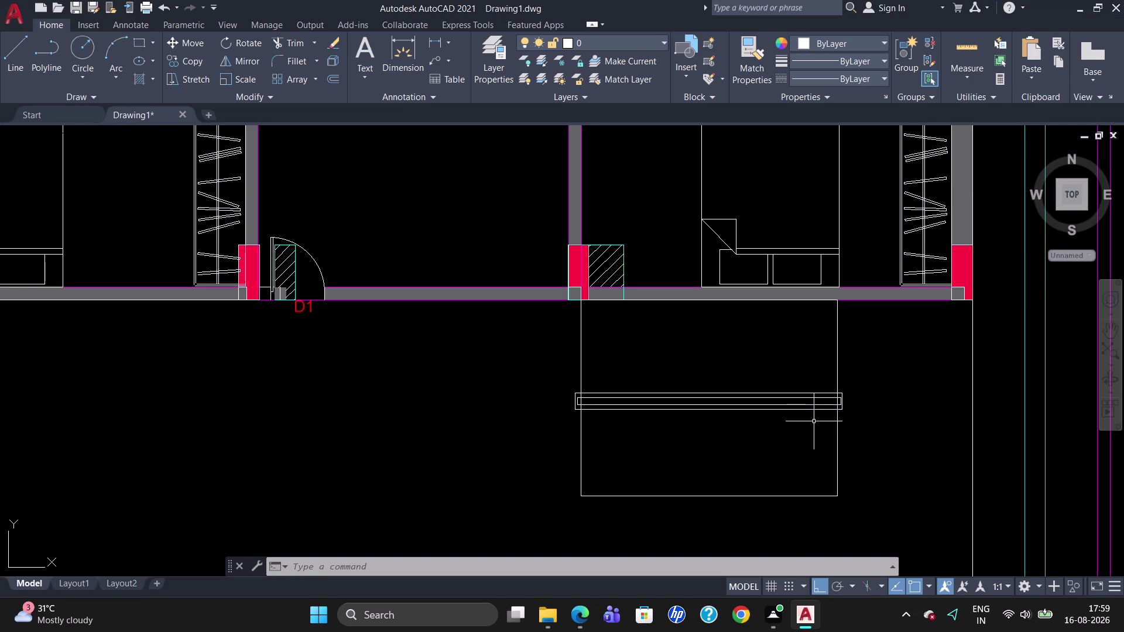
key(l)
key(Return)
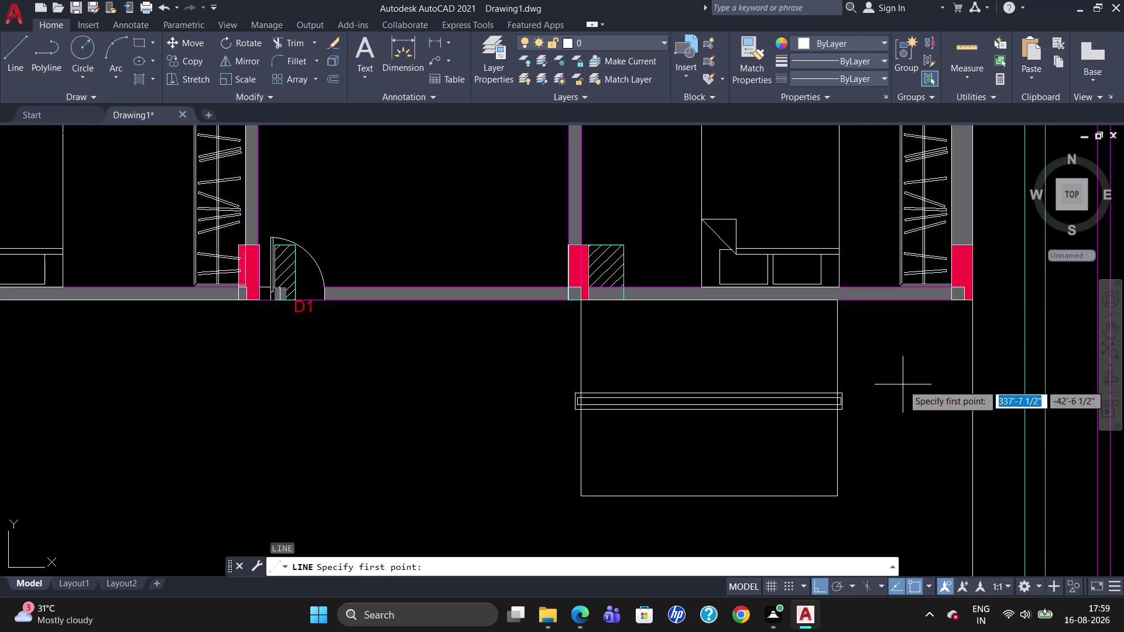
key(Escape)
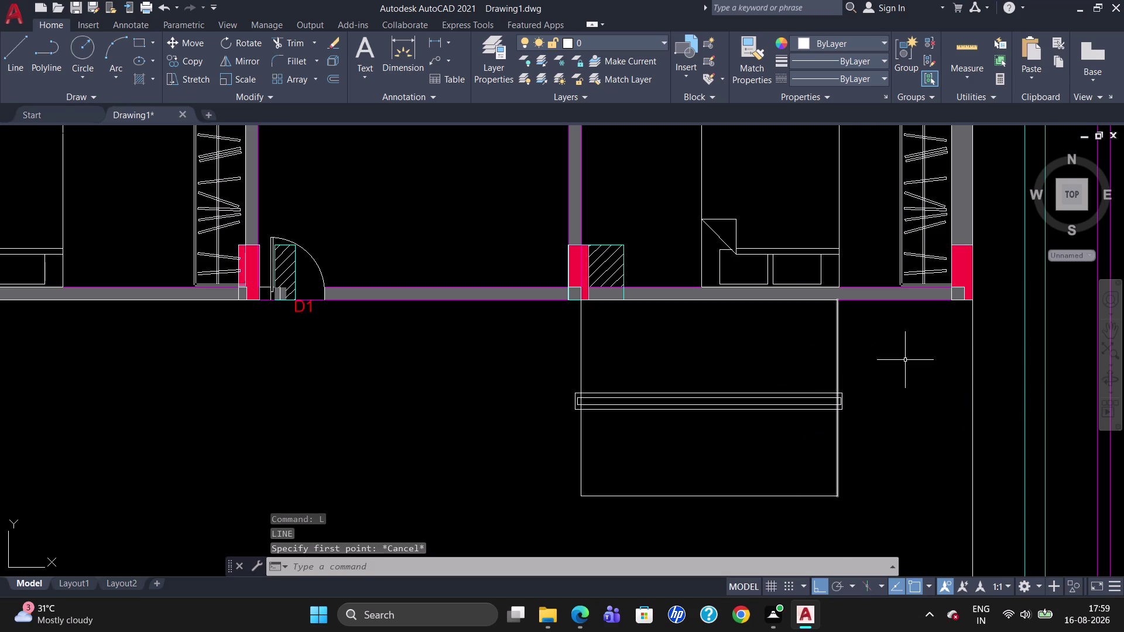
text(BR)
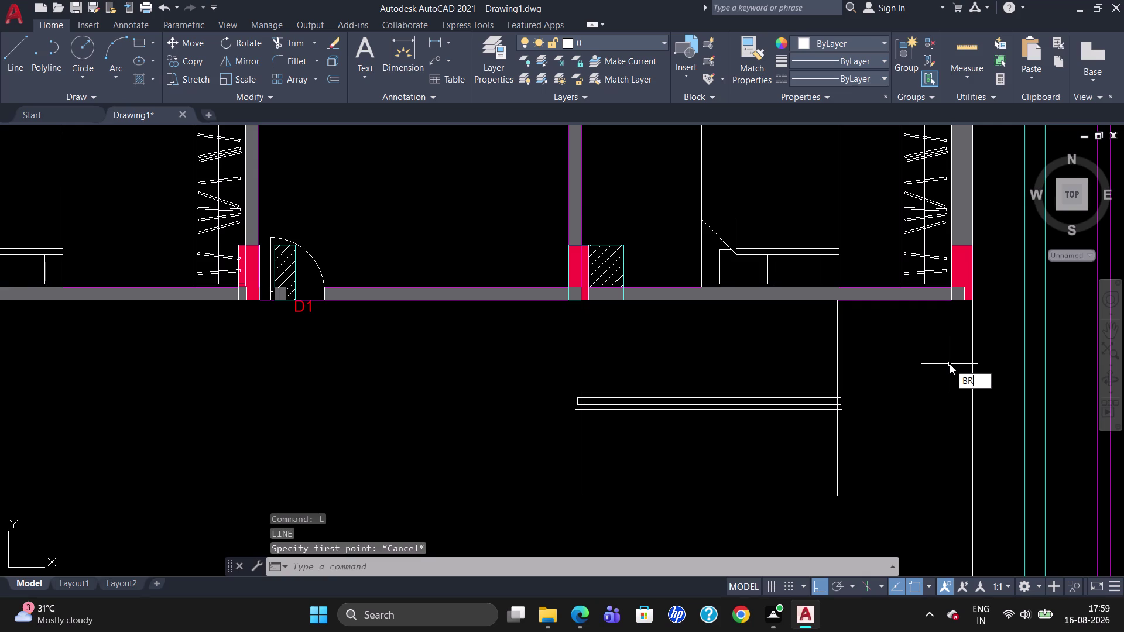
Break the rectangle's right edge at the first point where the strip meets it.
click(981, 404)
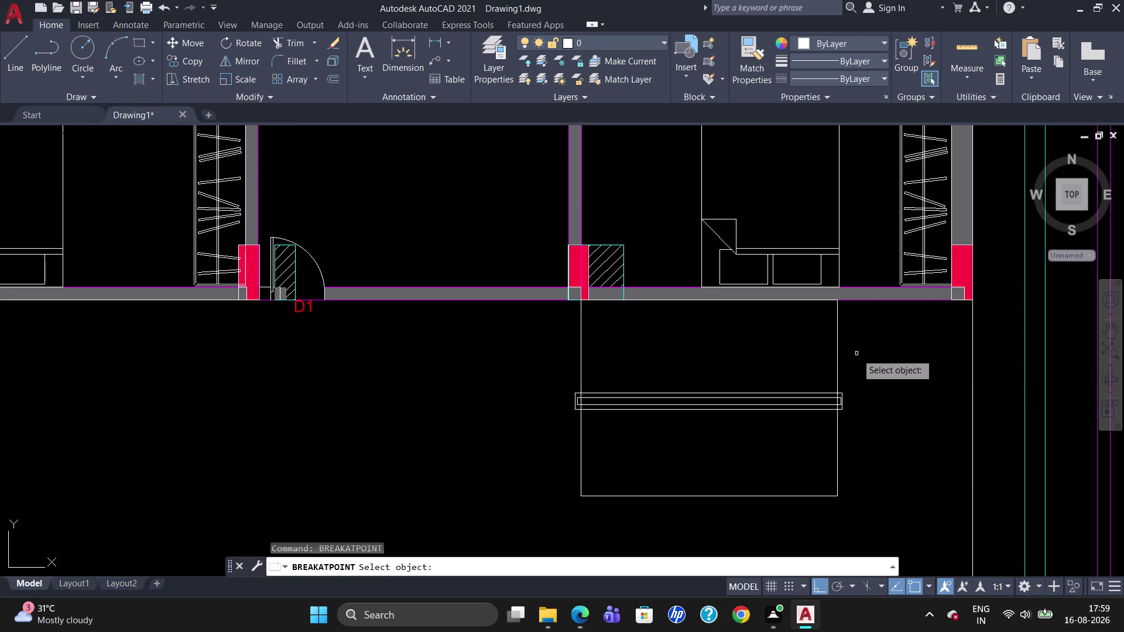
click(837, 352)
scroll(up, 3)
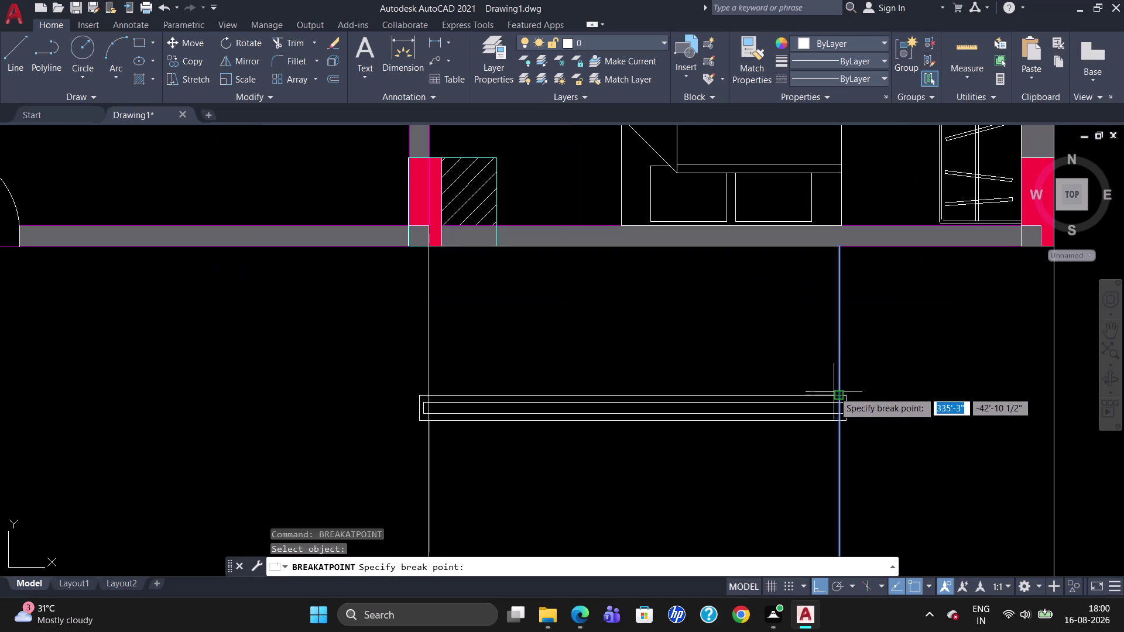
click(837, 393)
scroll(down, 3)
scroll(up, 3)
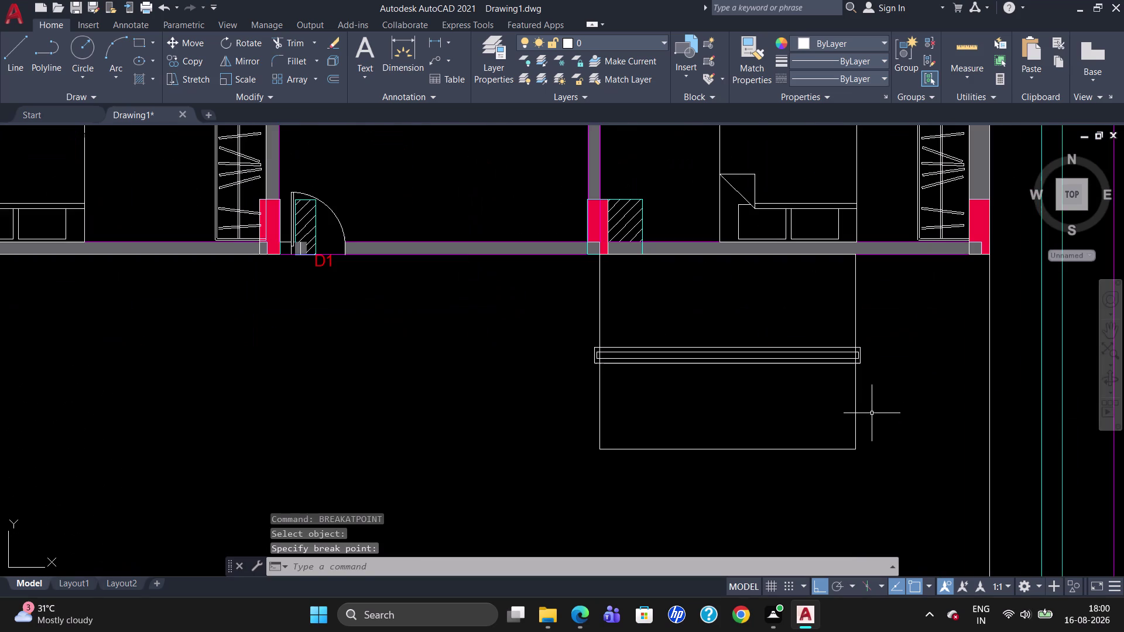
Break the right edge again at the strip's second meeting point.
text(BR)
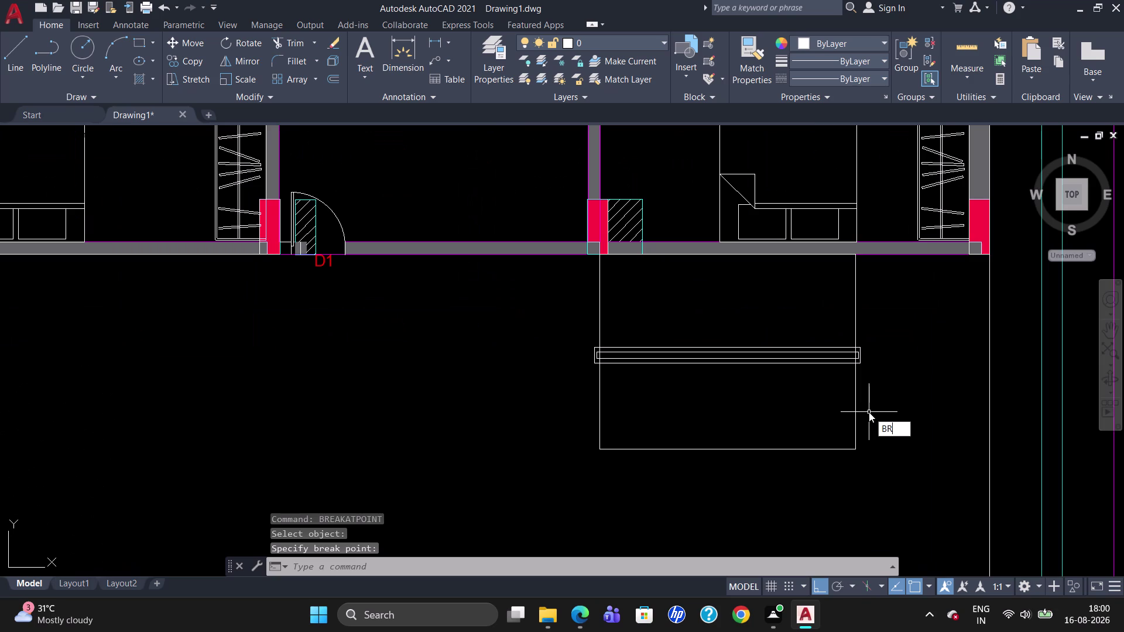
click(900, 456)
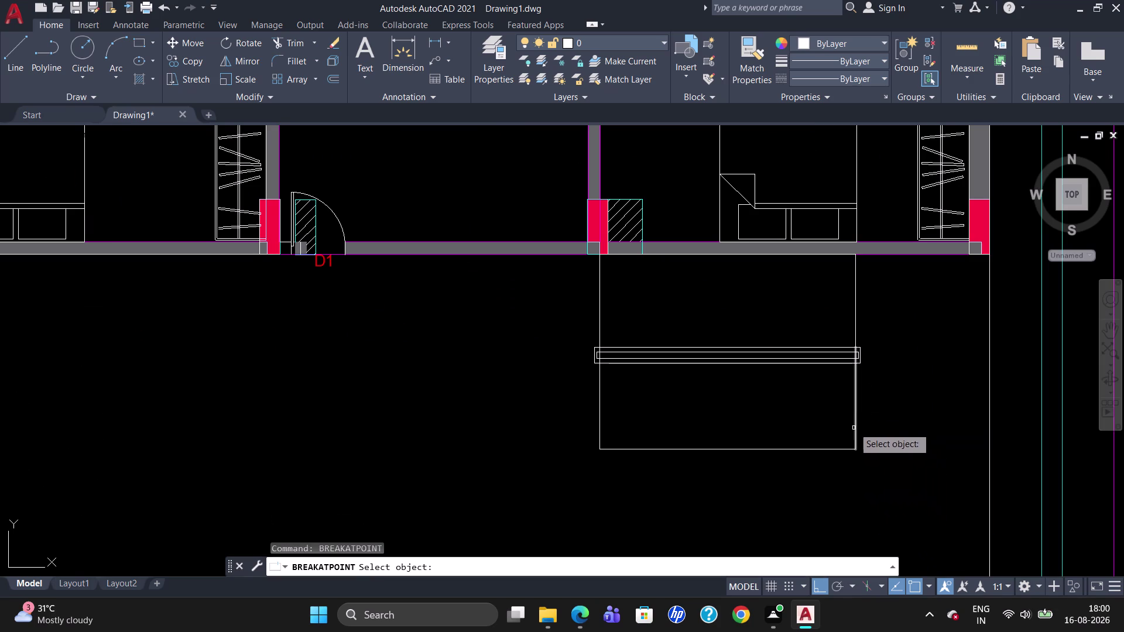
click(854, 422)
scroll(up, 3)
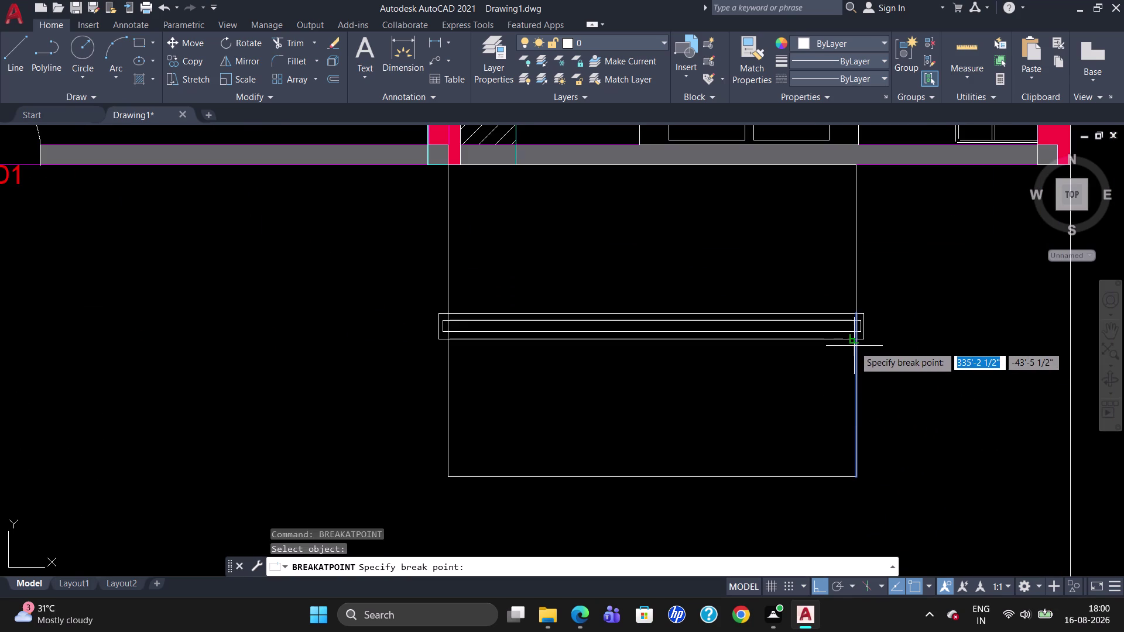
scroll(up, 3)
click(855, 343)
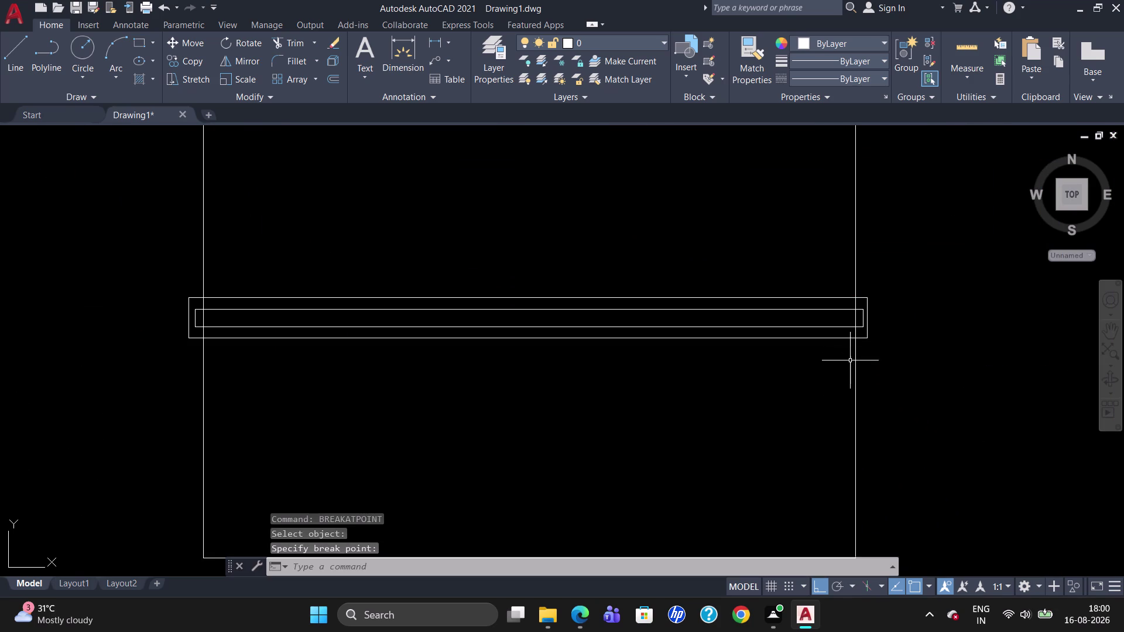
scroll(down, 3)
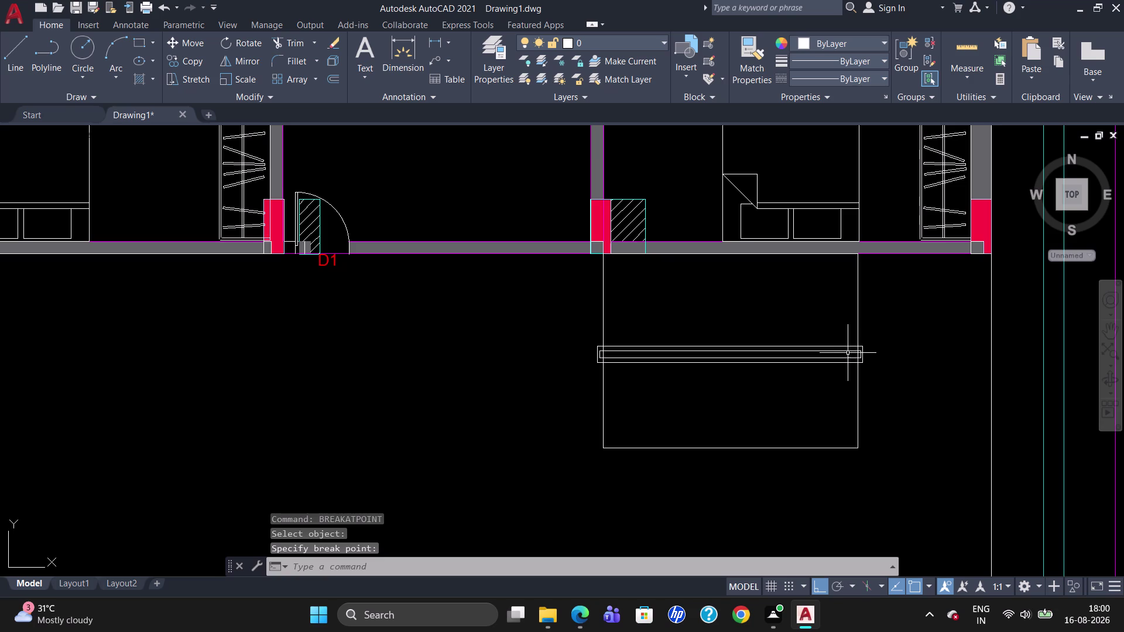